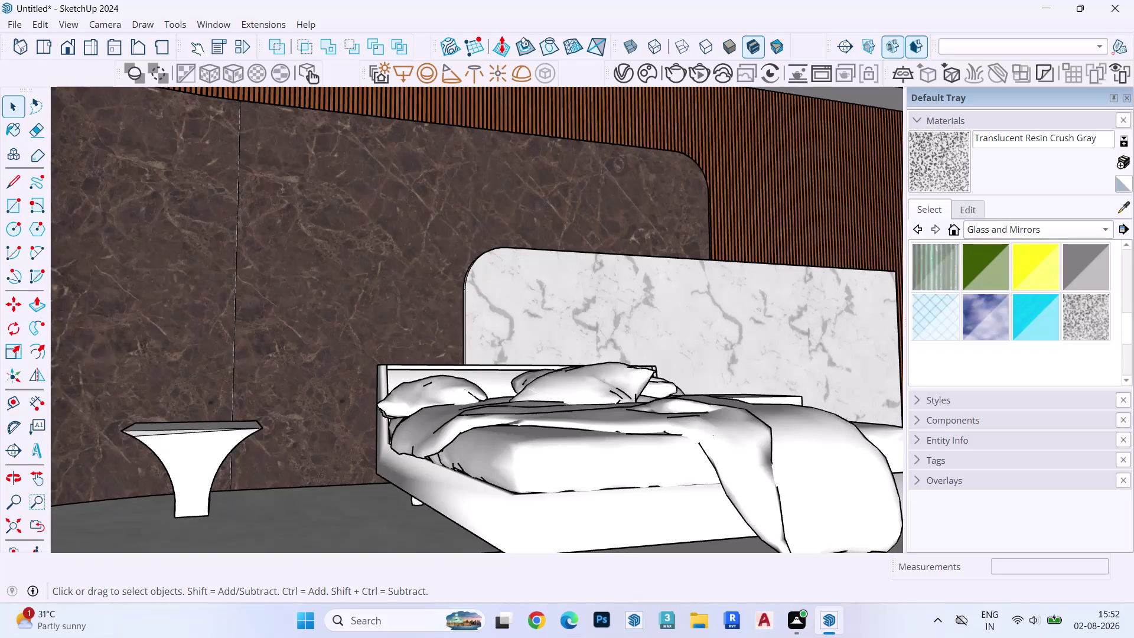
Delete the nightstand to the left of the bed.
scroll(down, 3)
middle_drag(454, 266, 305, 287)
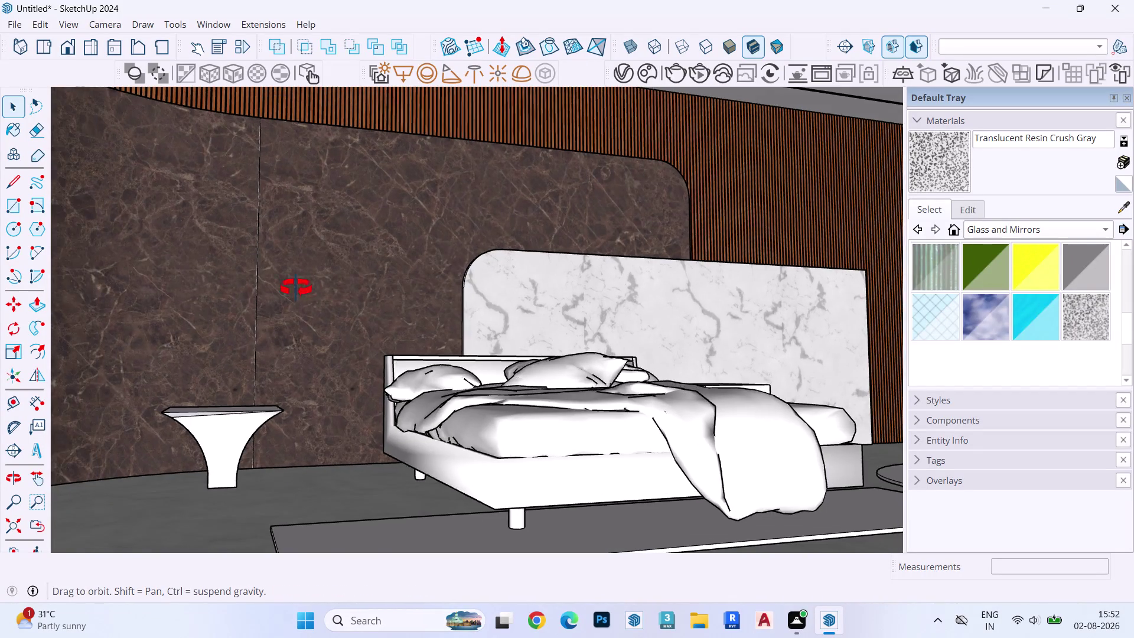
middle_drag(305, 287, 271, 285)
scroll(down, 3)
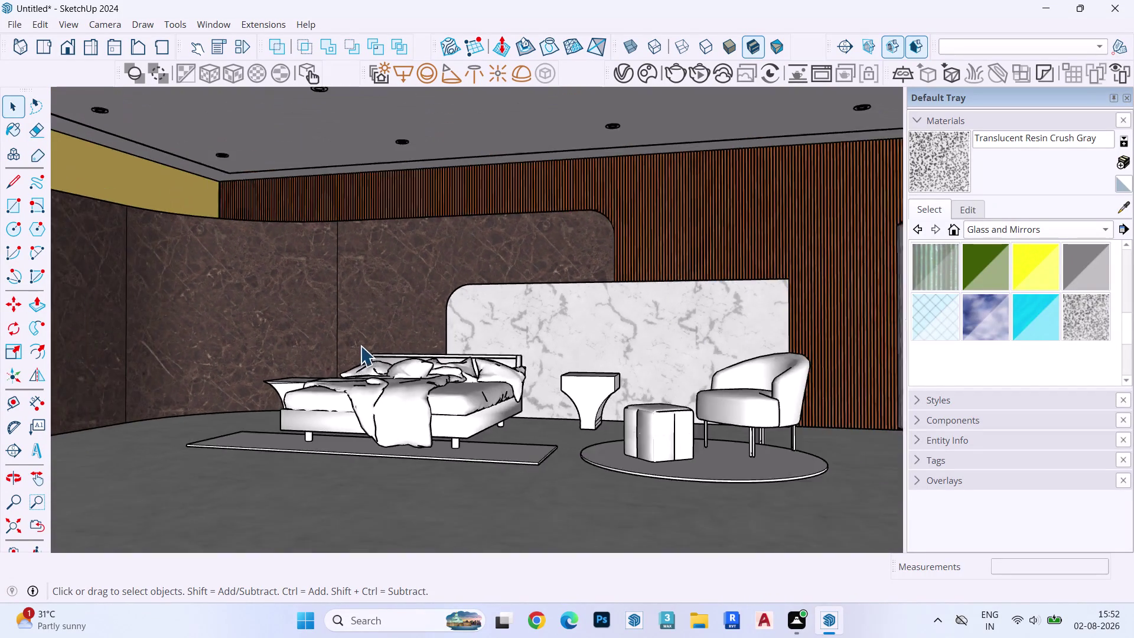
scroll(down, 3)
middle_drag(393, 343, 486, 319)
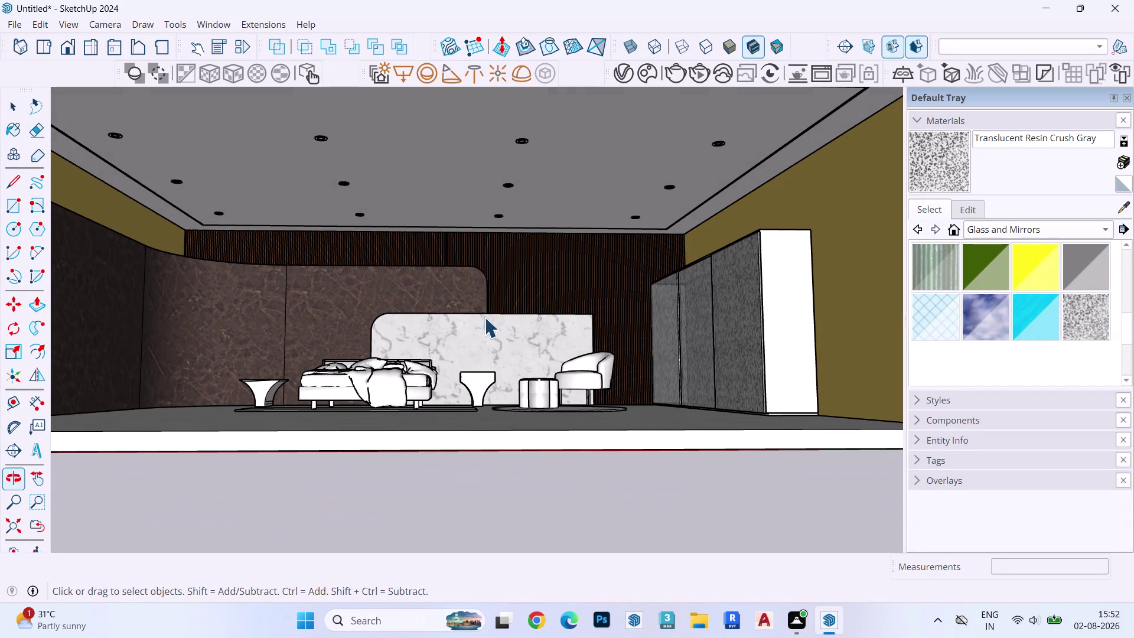
scroll(up, 3)
scroll(down, 3)
scroll(down, 3)
middle_drag(475, 272, 475, 318)
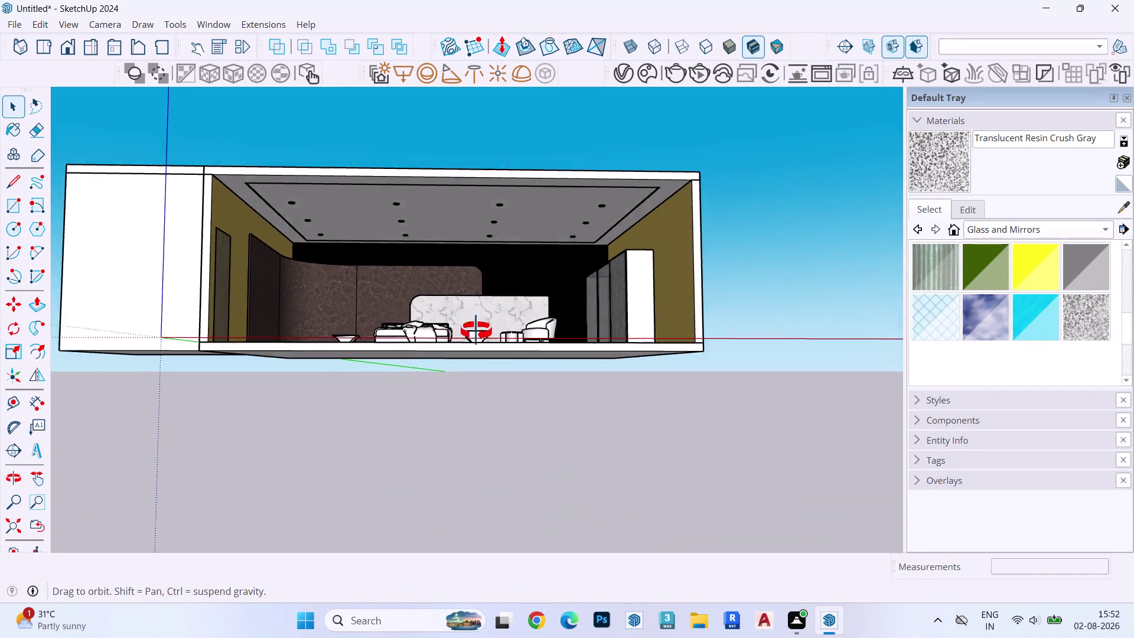
middle_drag(476, 318, 476, 348)
scroll(down, 3)
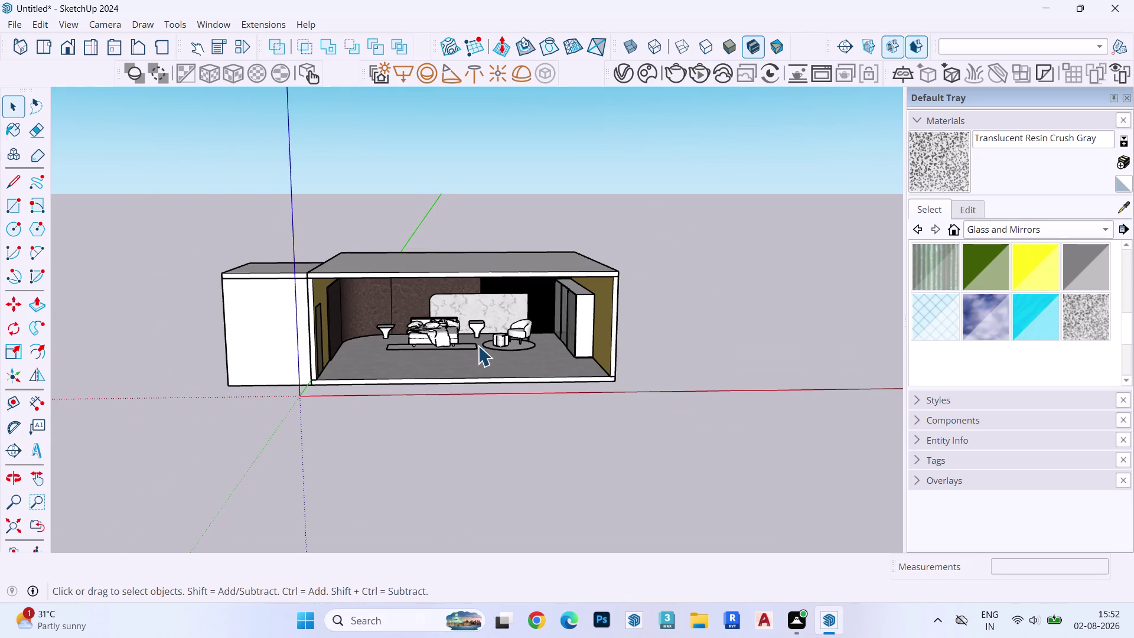
scroll(up, 3)
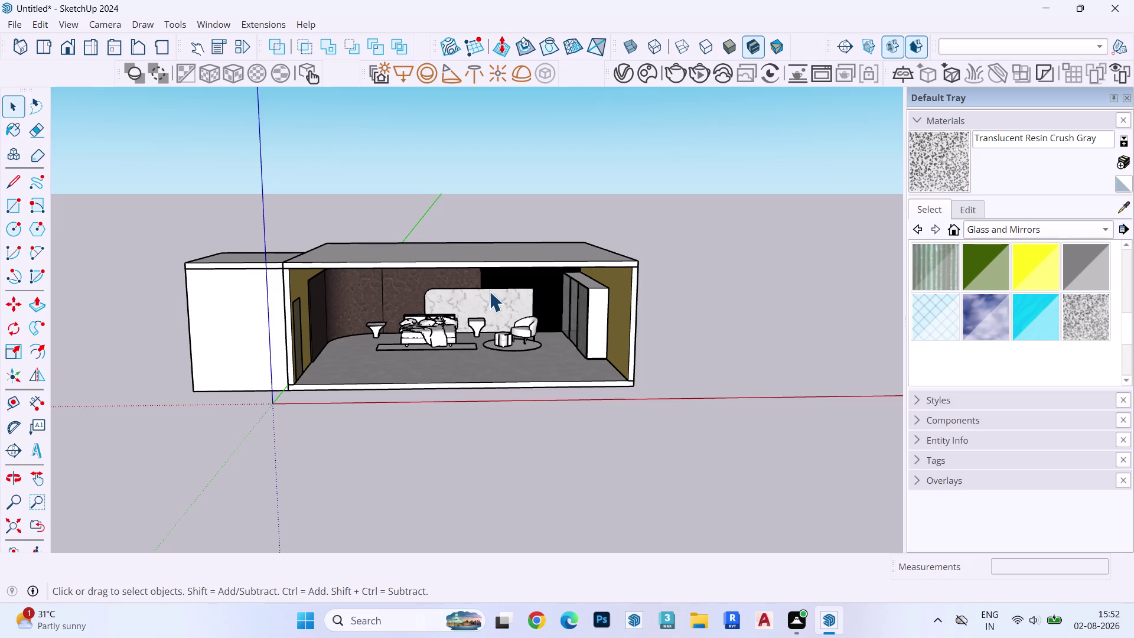
middle_drag(450, 306, 449, 296)
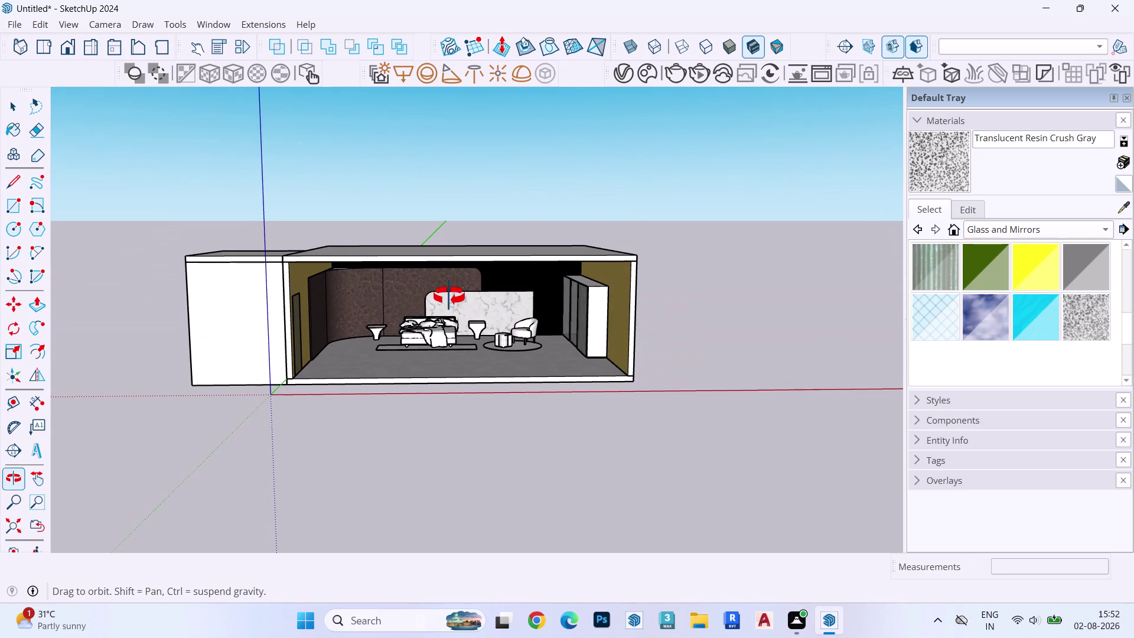
middle_drag(448, 296, 434, 252)
scroll(up, 3)
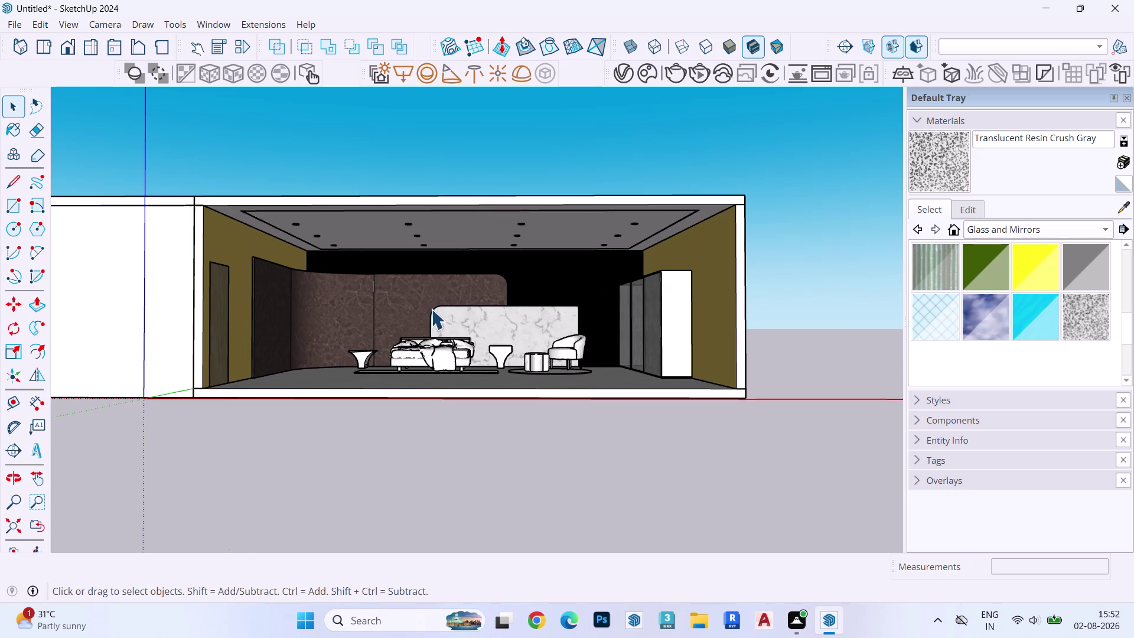
scroll(up, 3)
middle_drag(345, 321, 156, 343)
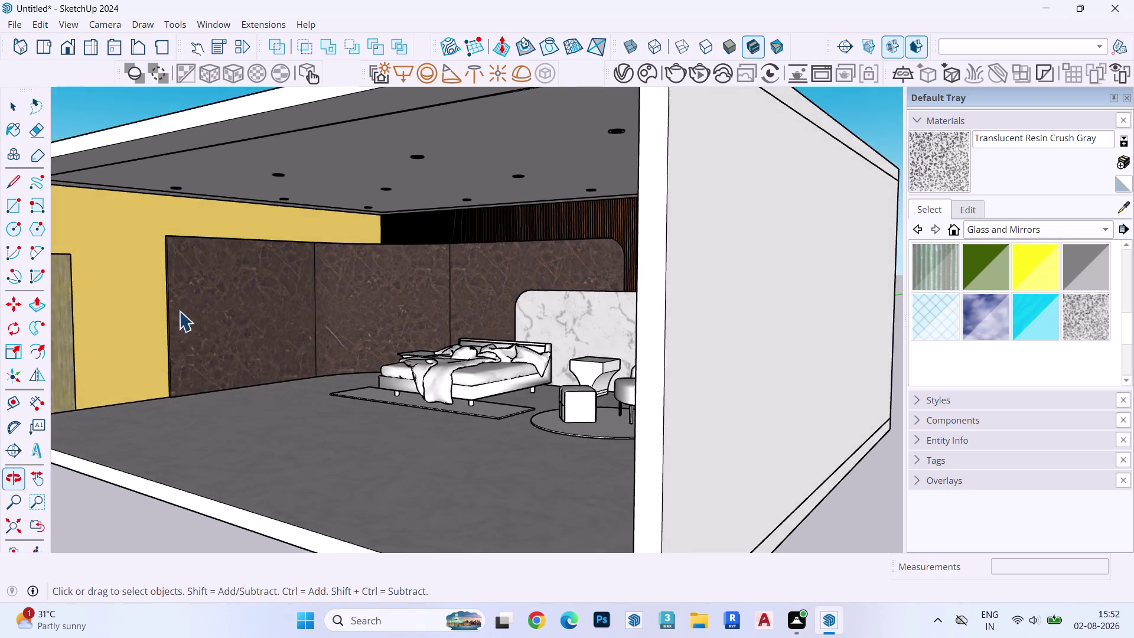
scroll(up, 3)
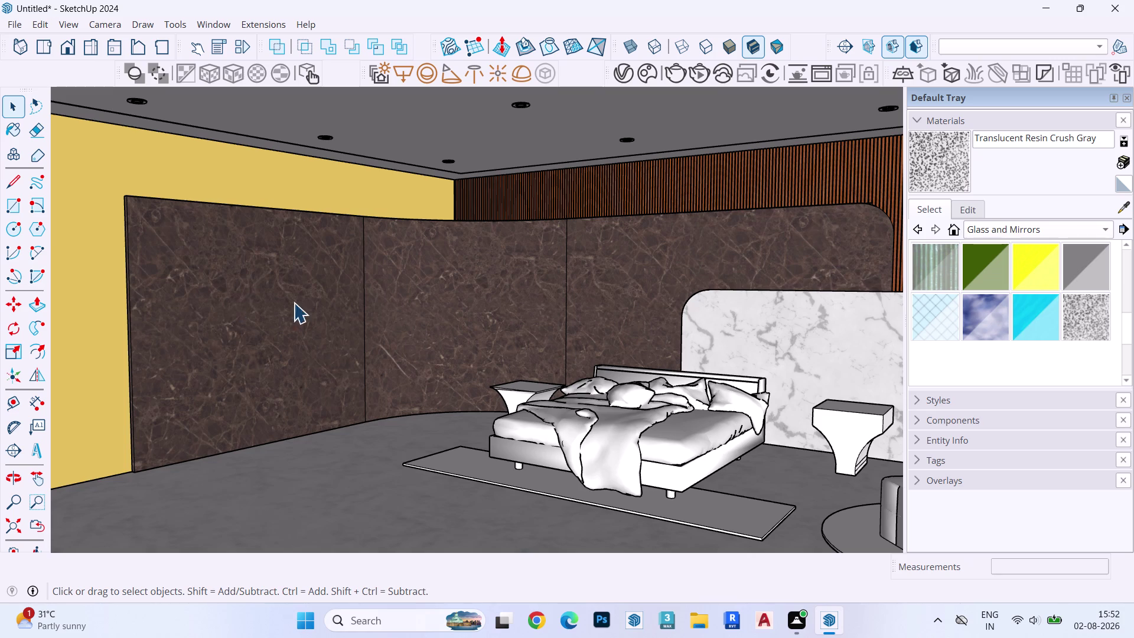
middle_drag(434, 379, 437, 380)
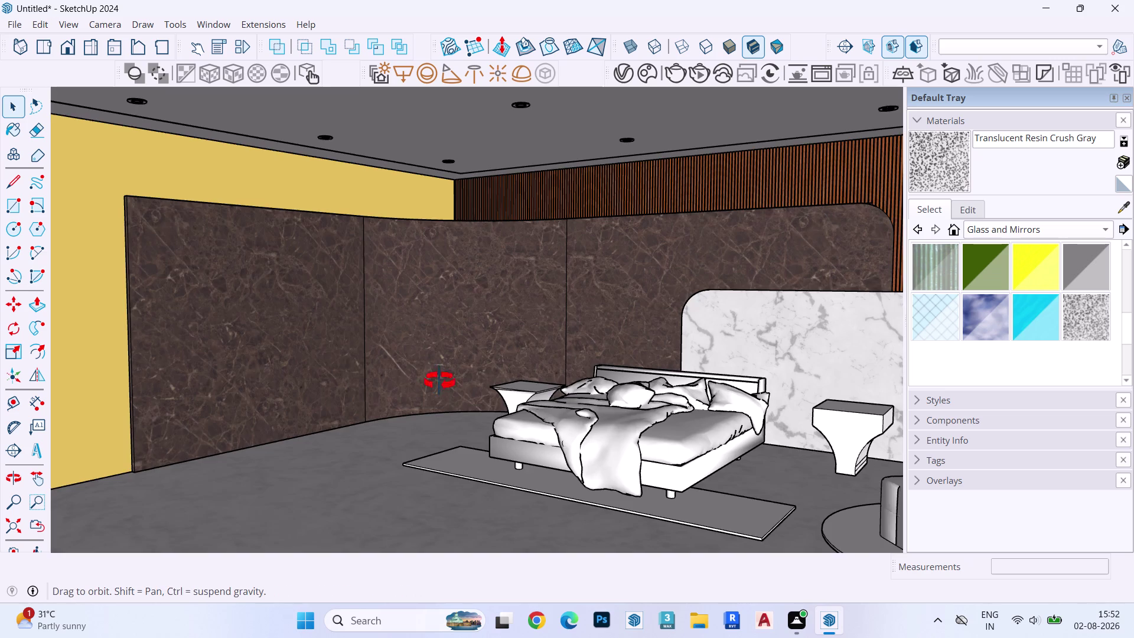
middle_drag(437, 380, 597, 378)
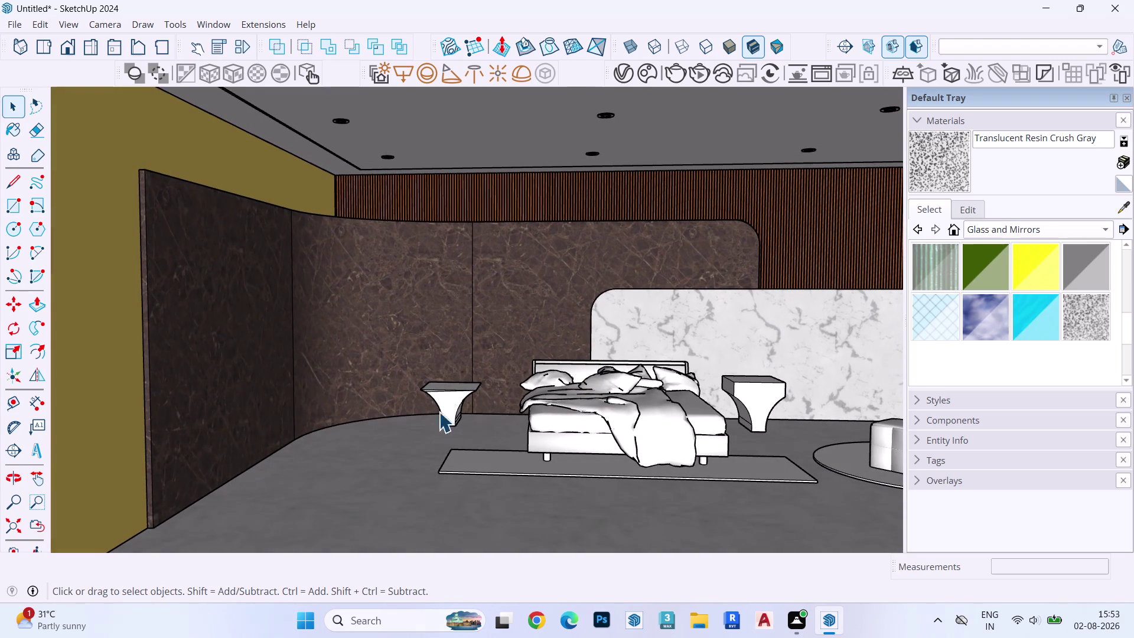
click(455, 405)
key(Delete)
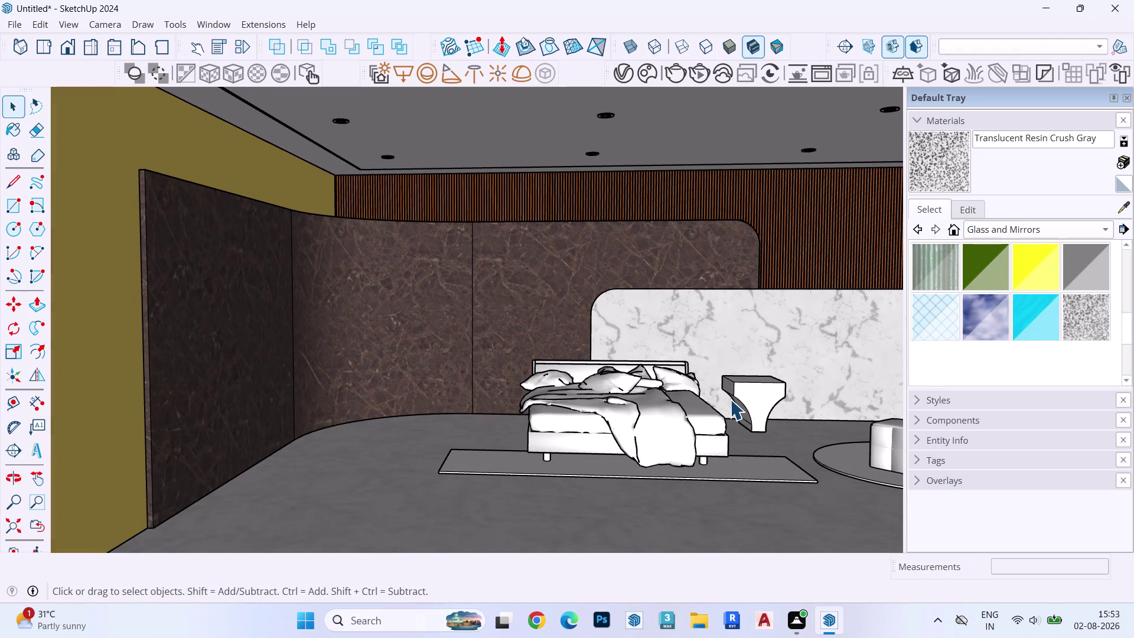
Delete the right nightstand and check the now-empty floor beside the bed.
click(759, 407)
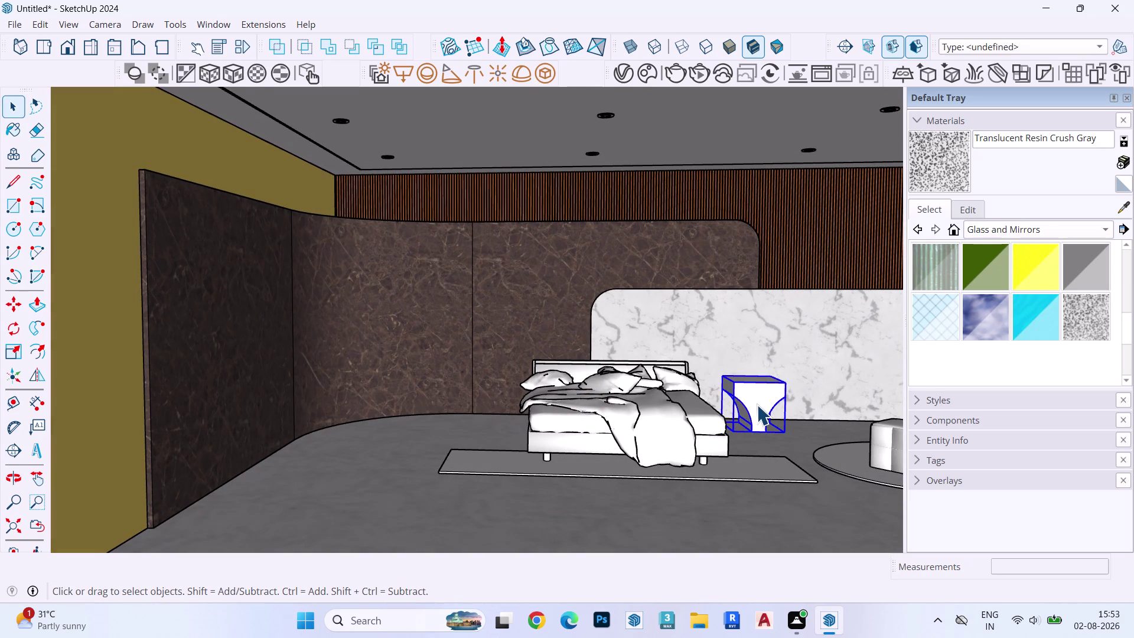
key(Delete)
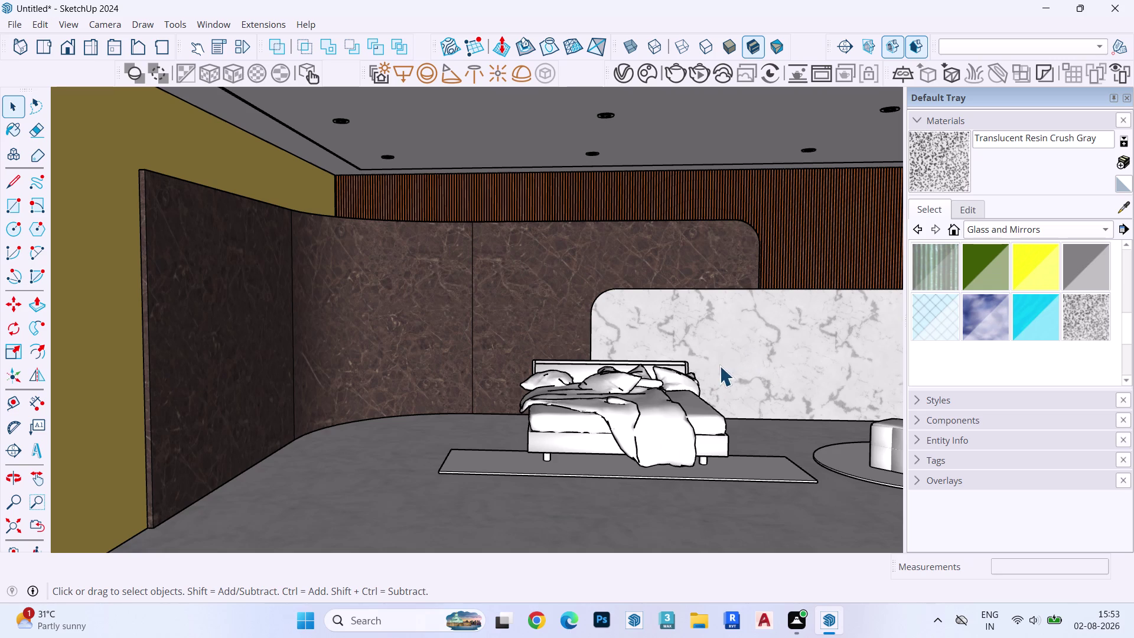
scroll(down, 3)
middle_drag(583, 368, 600, 410)
scroll(down, 3)
scroll(up, 3)
scroll(down, 3)
scroll(up, 3)
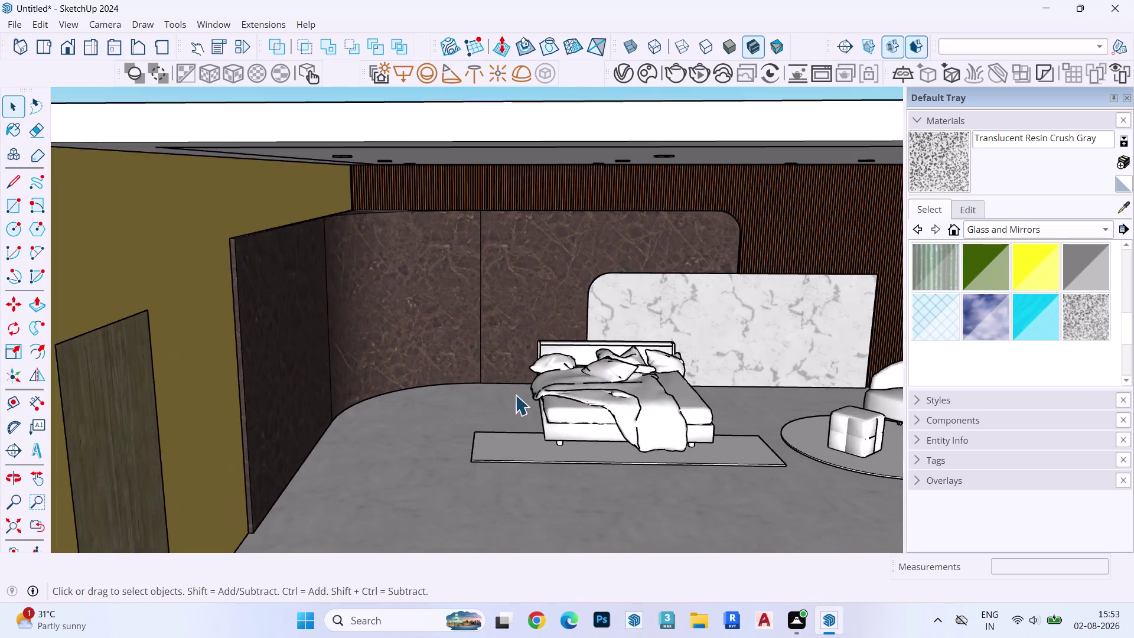
scroll(up, 3)
Draw a circle on the floor left of the bed and make it a group.
key(c)
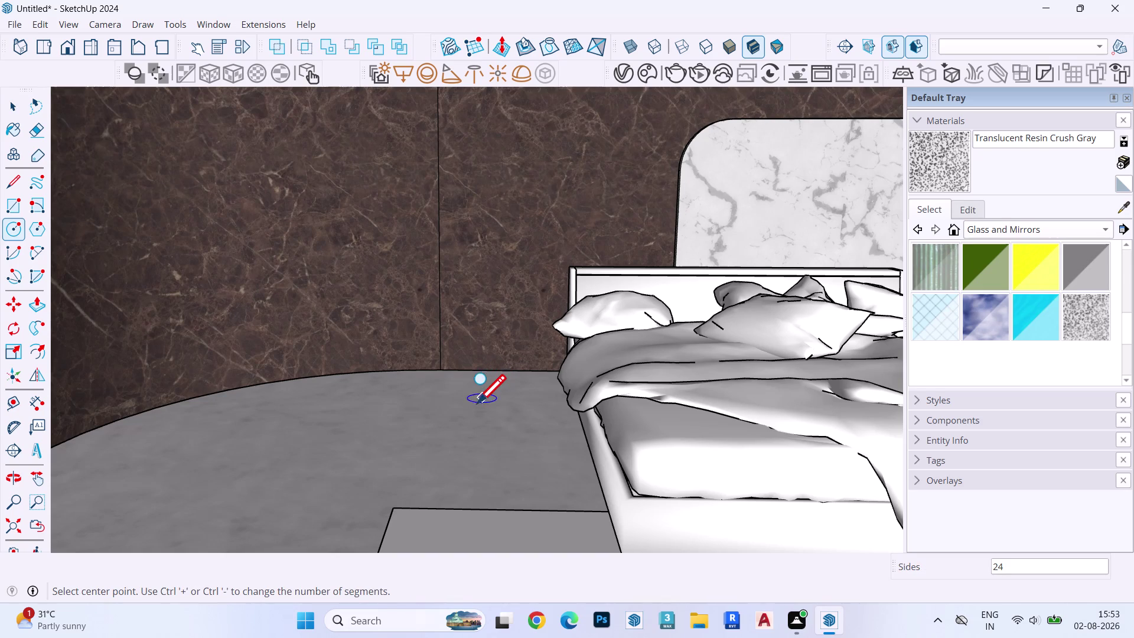
click(471, 402)
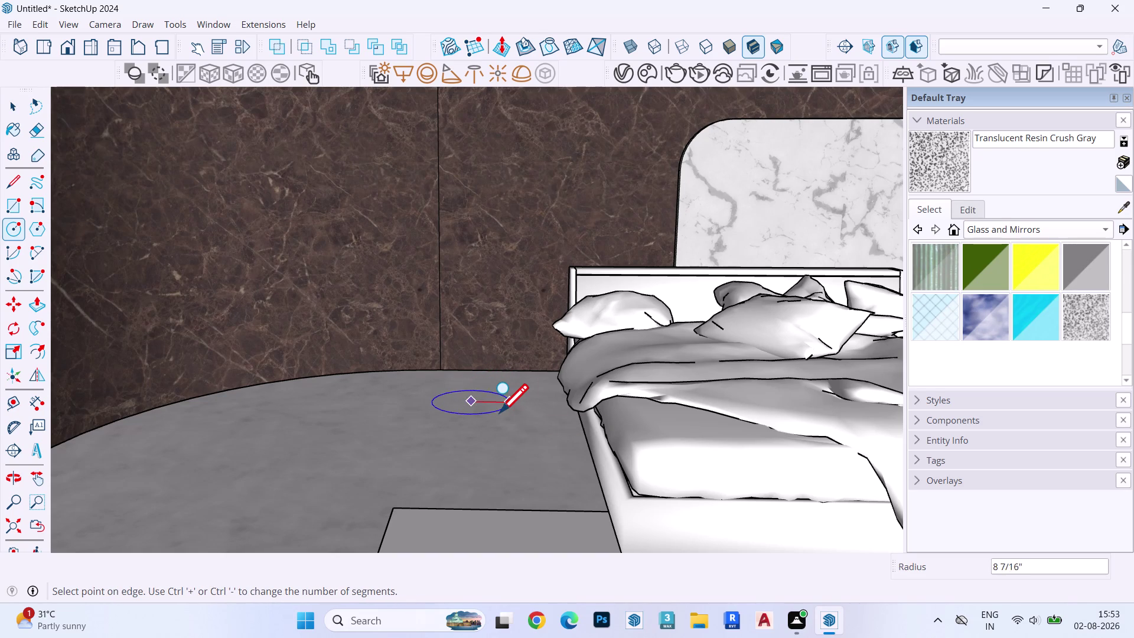
click(499, 410)
key(space)
double_click(462, 400)
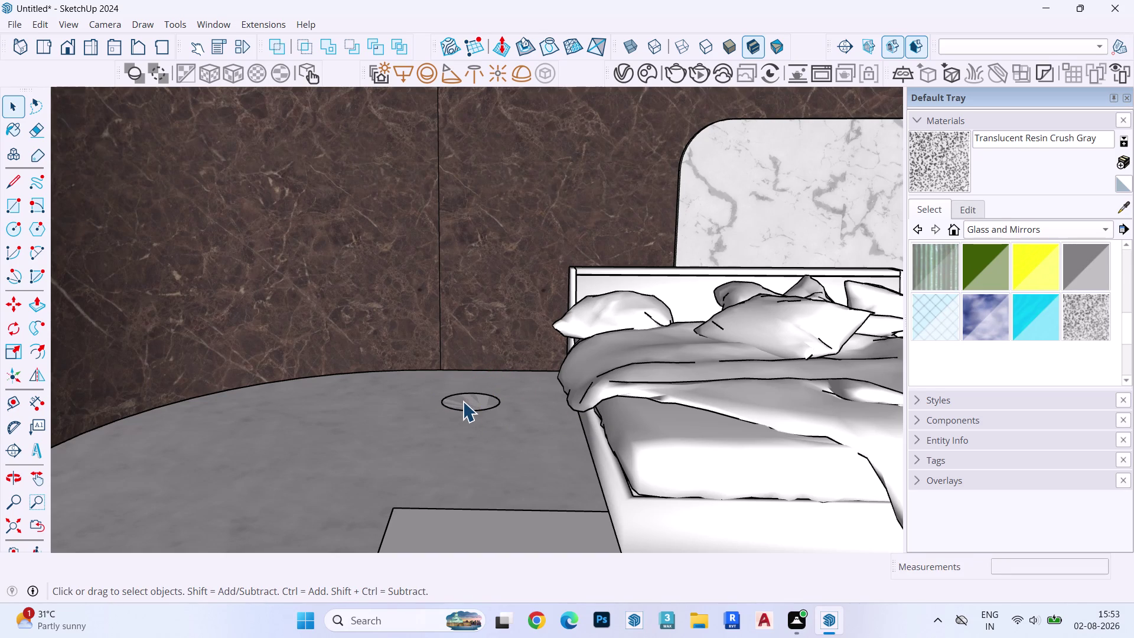
key(n)
double_click(462, 402)
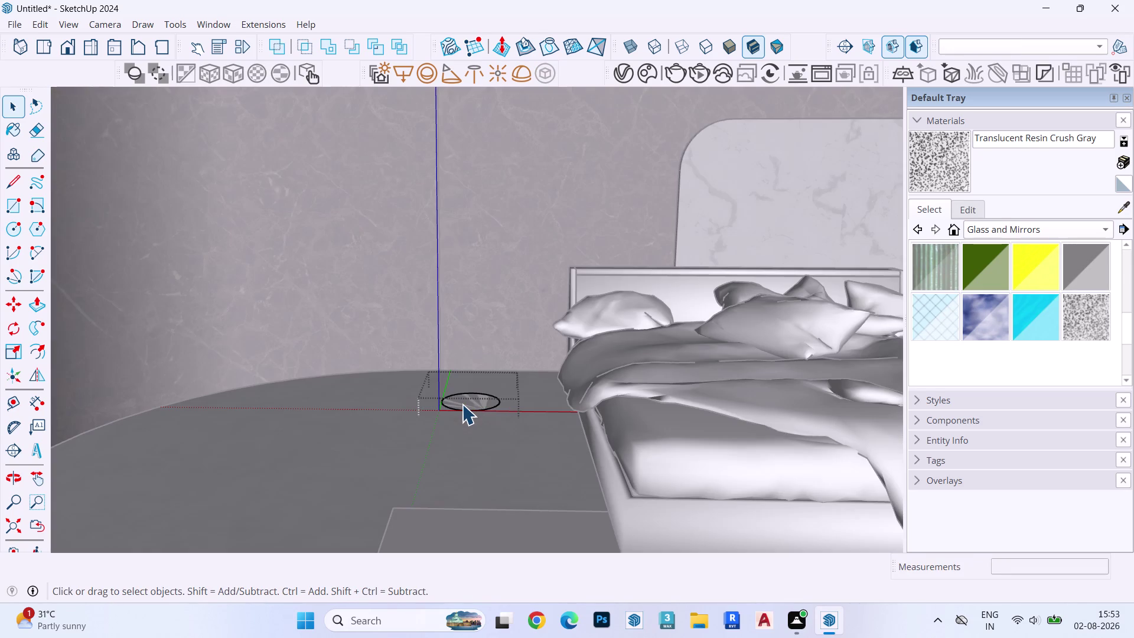
Push/Pull the circle into a thin base disc.
key(p)
click(462, 404)
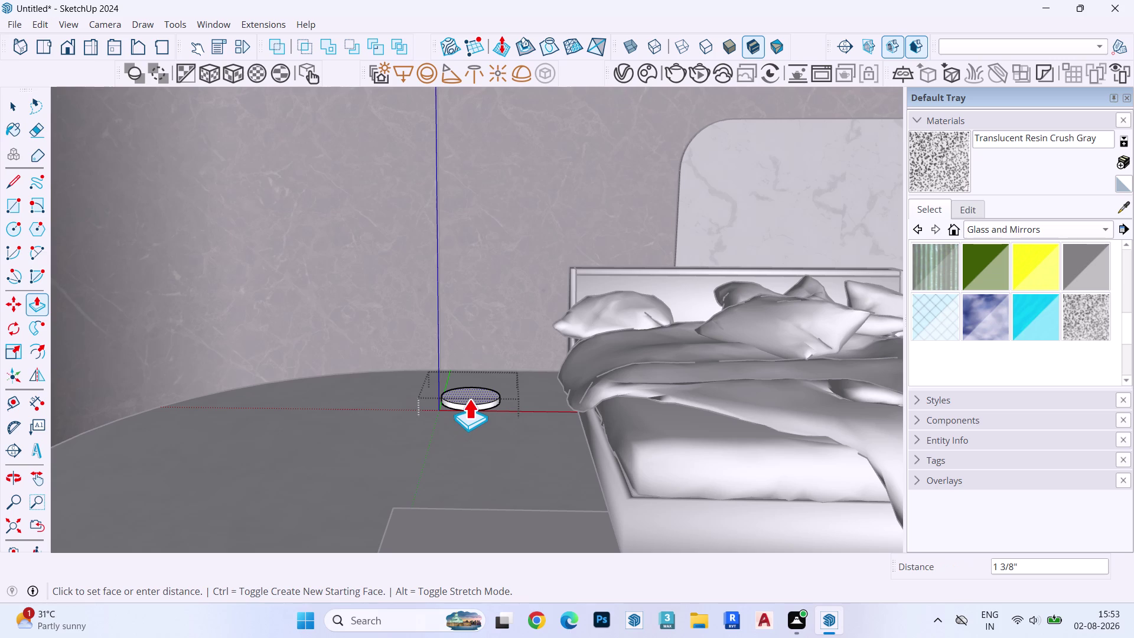
click(469, 400)
scroll(up, 3)
key(space)
double_click(469, 401)
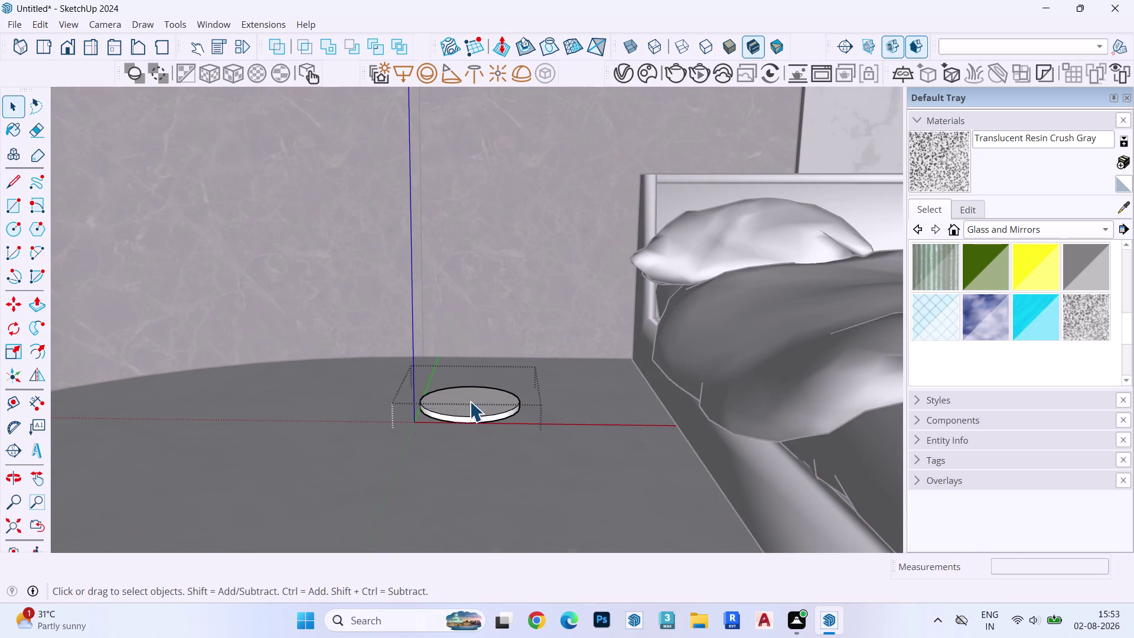
key(f)
Offset a small inner circle on the disc's top face.
key(space)
text(o)
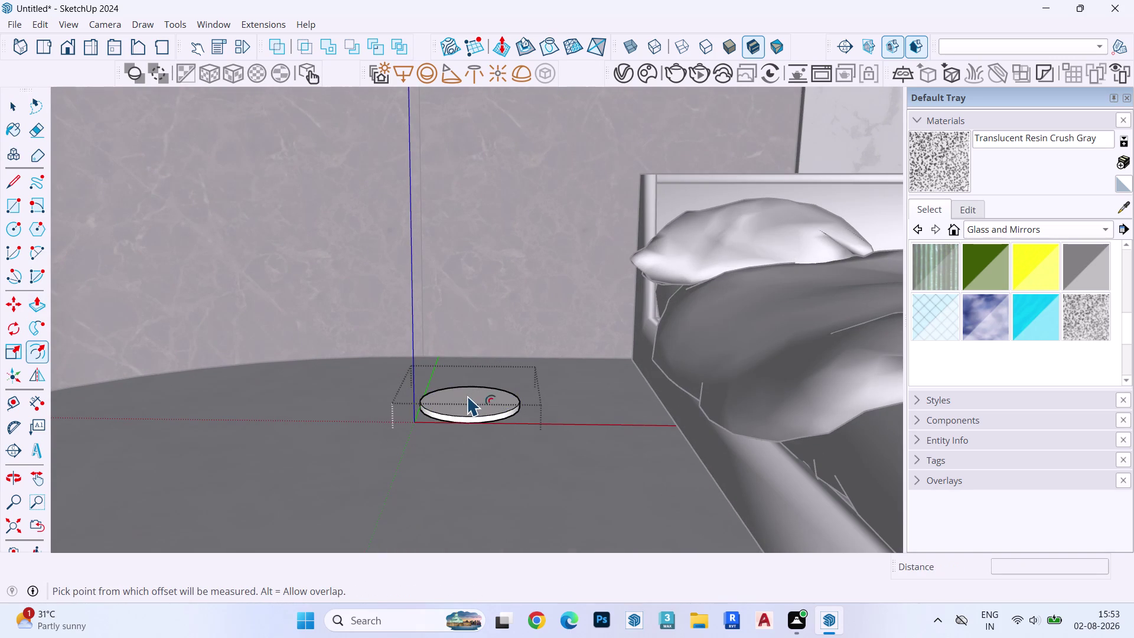
click(475, 396)
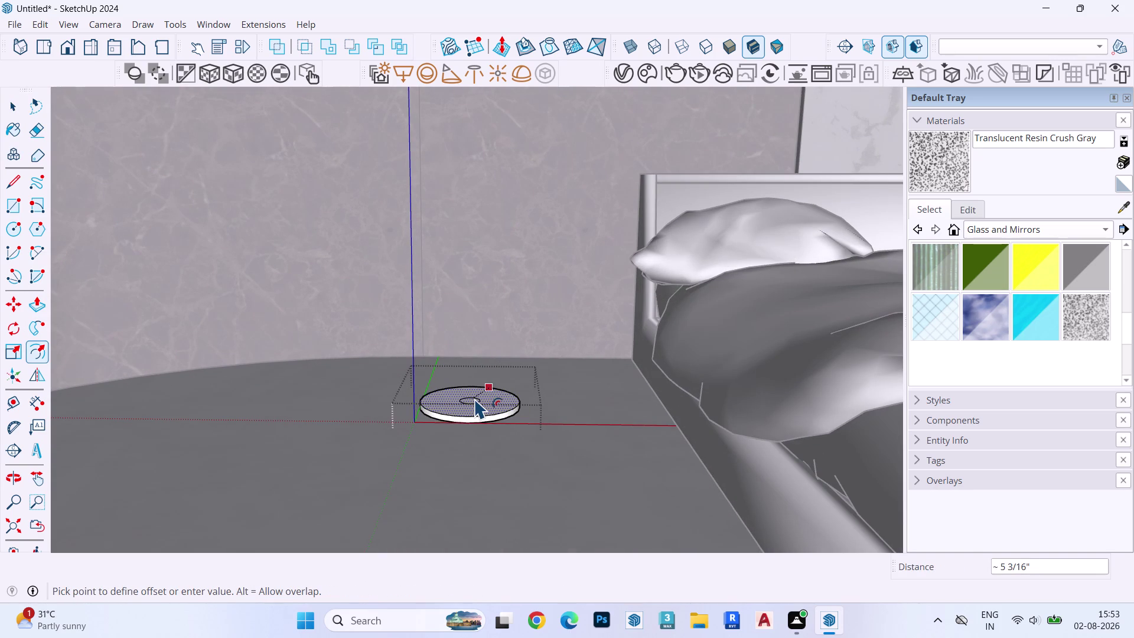
click(475, 398)
key(space)
Raise the inner circle into a tall slender column.
key(p)
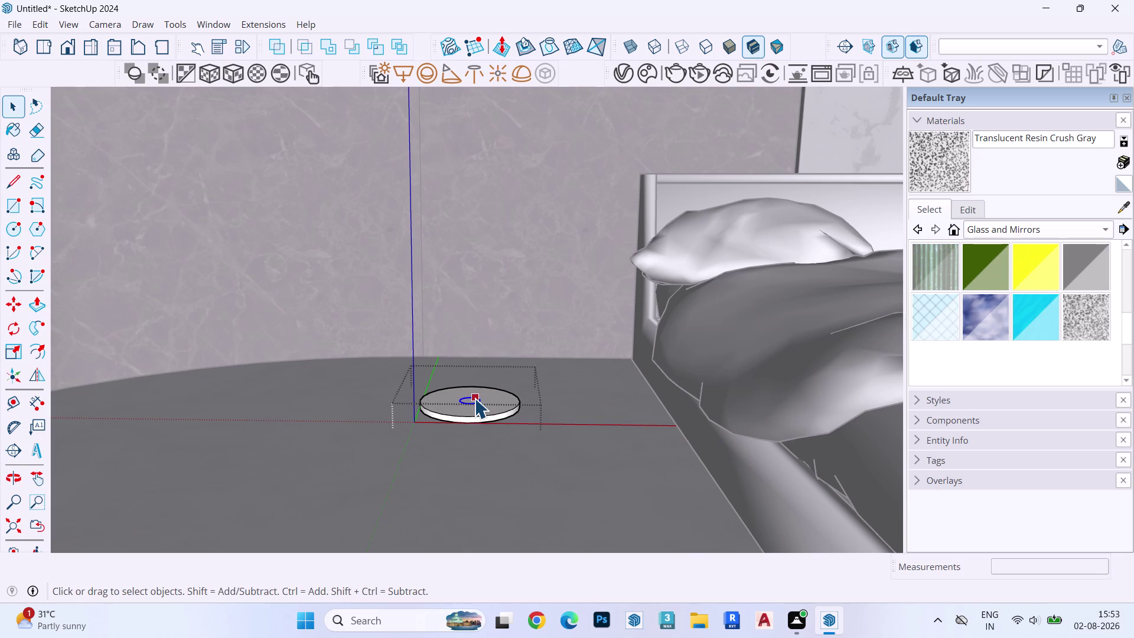
click(475, 398)
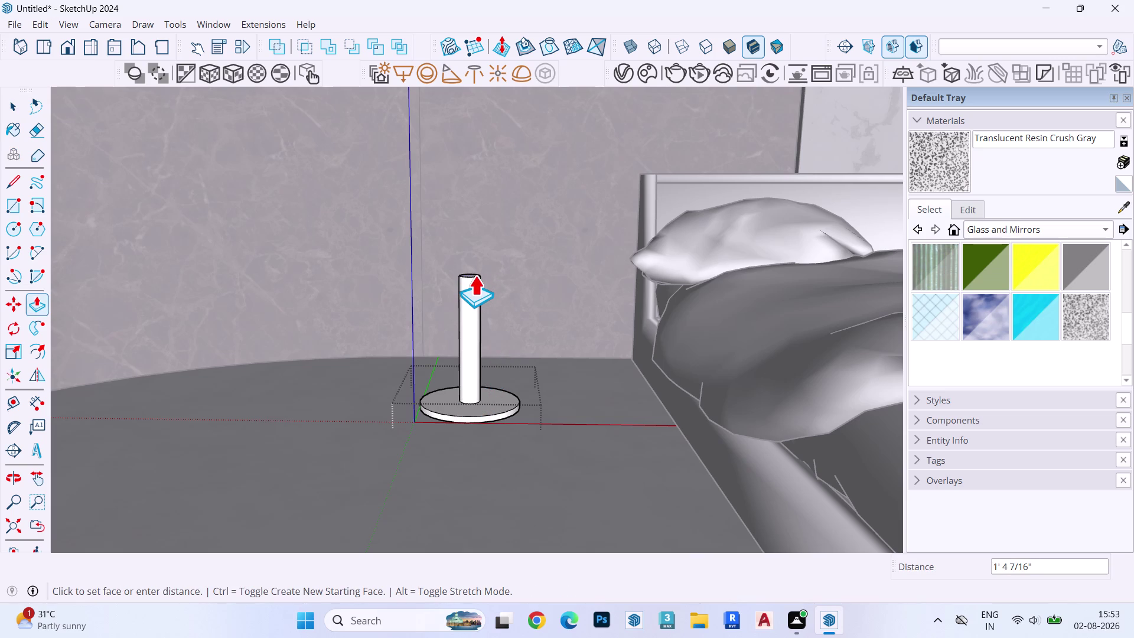
click(474, 275)
key(space)
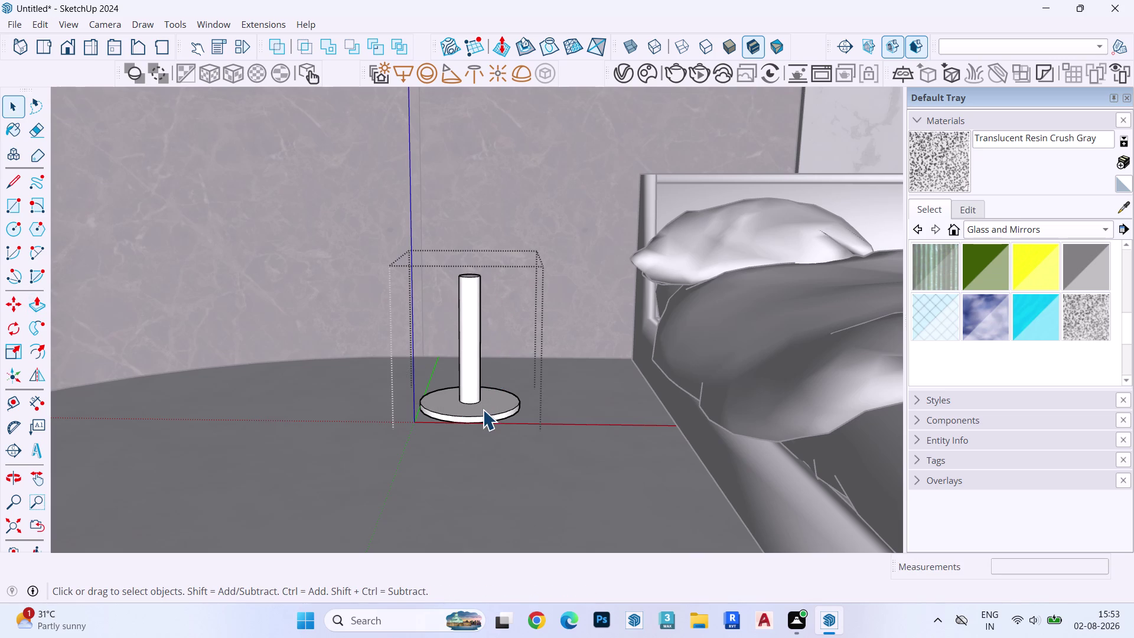
Select the round base disc of the stand.
click(483, 410)
triple_click(483, 411)
drag(322, 384, 559, 484)
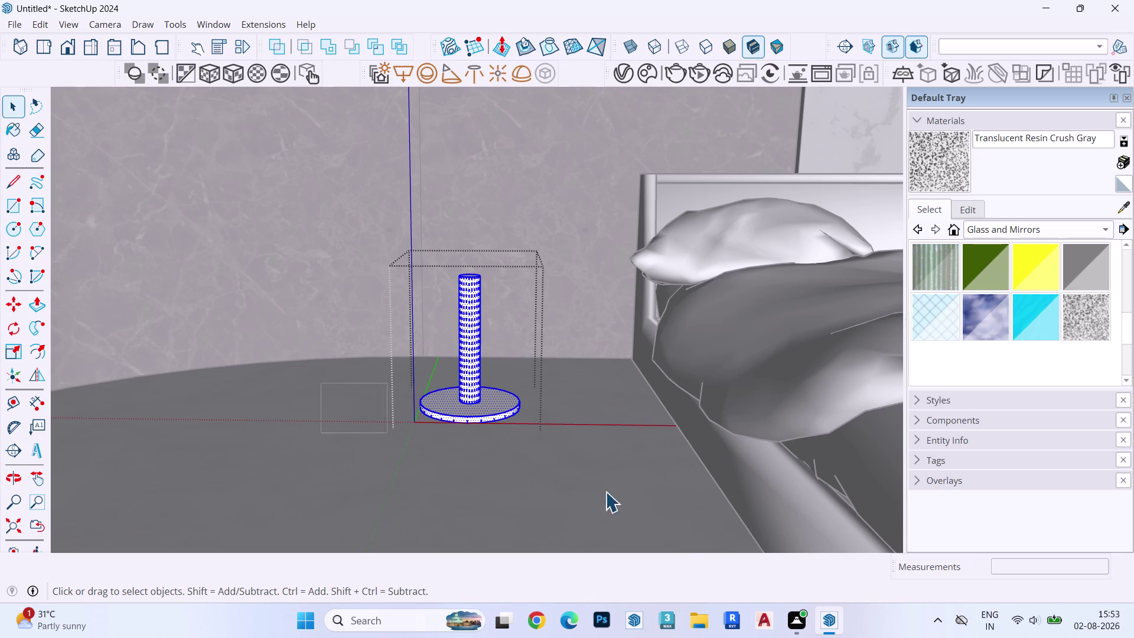
drag(560, 484, 654, 490)
Copy the base disc straight up along the blue axis onto the top of the pole.
key(m)
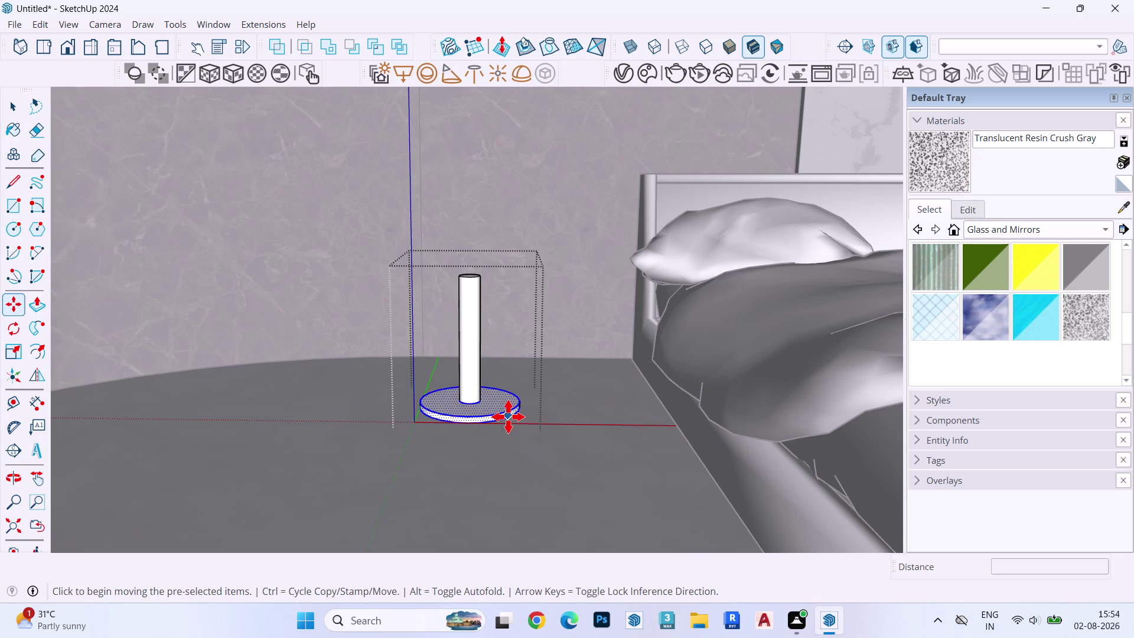
key(n)
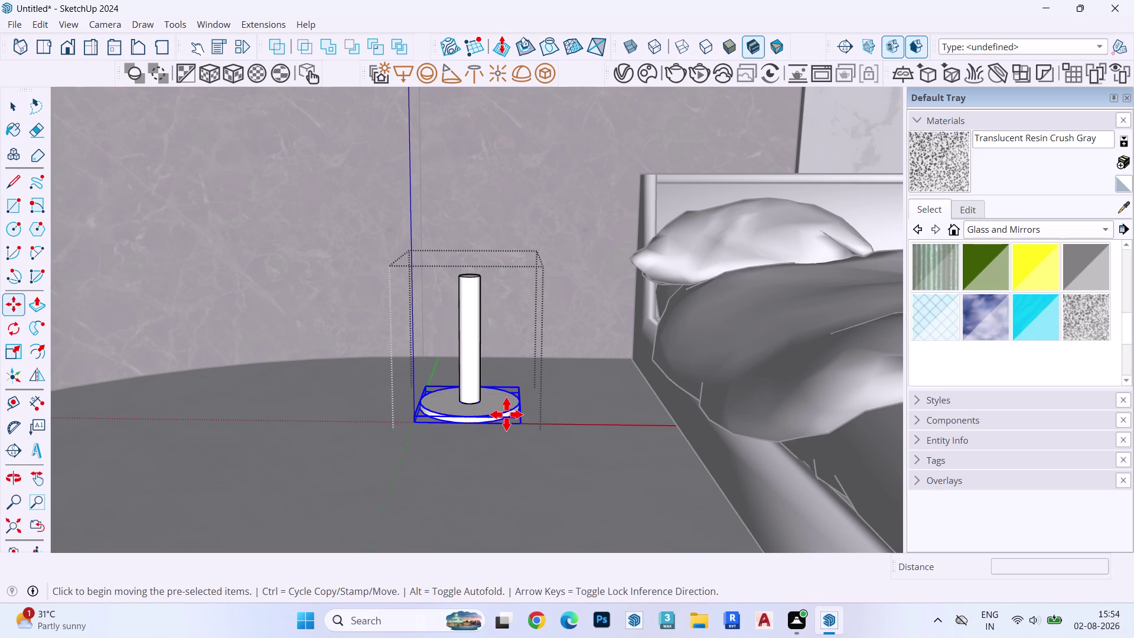
click(506, 414)
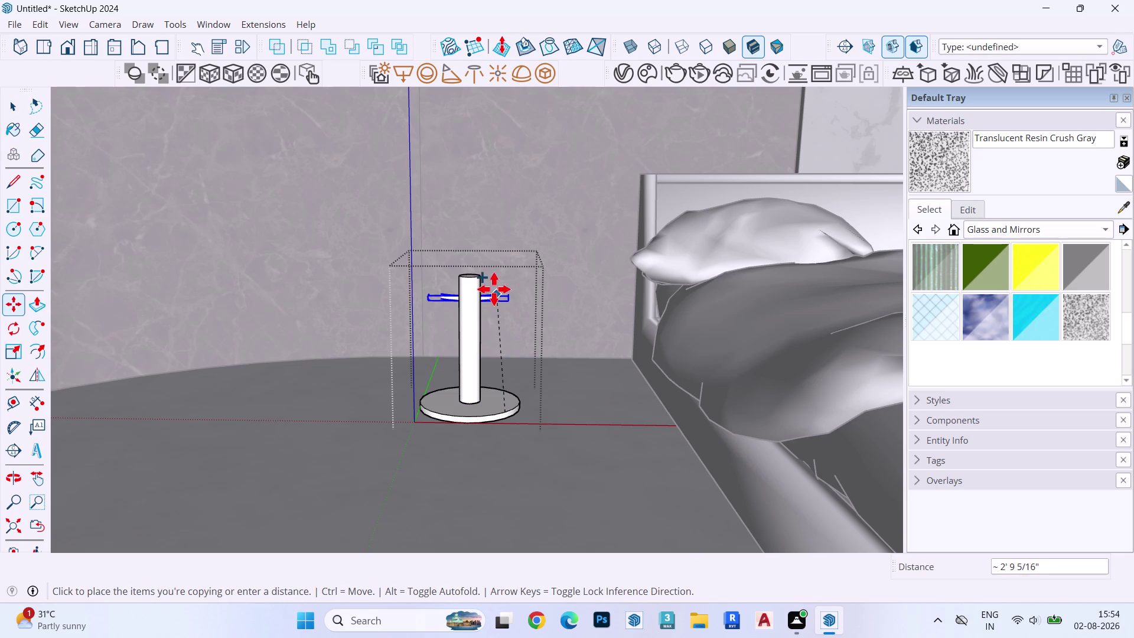
key(Up)
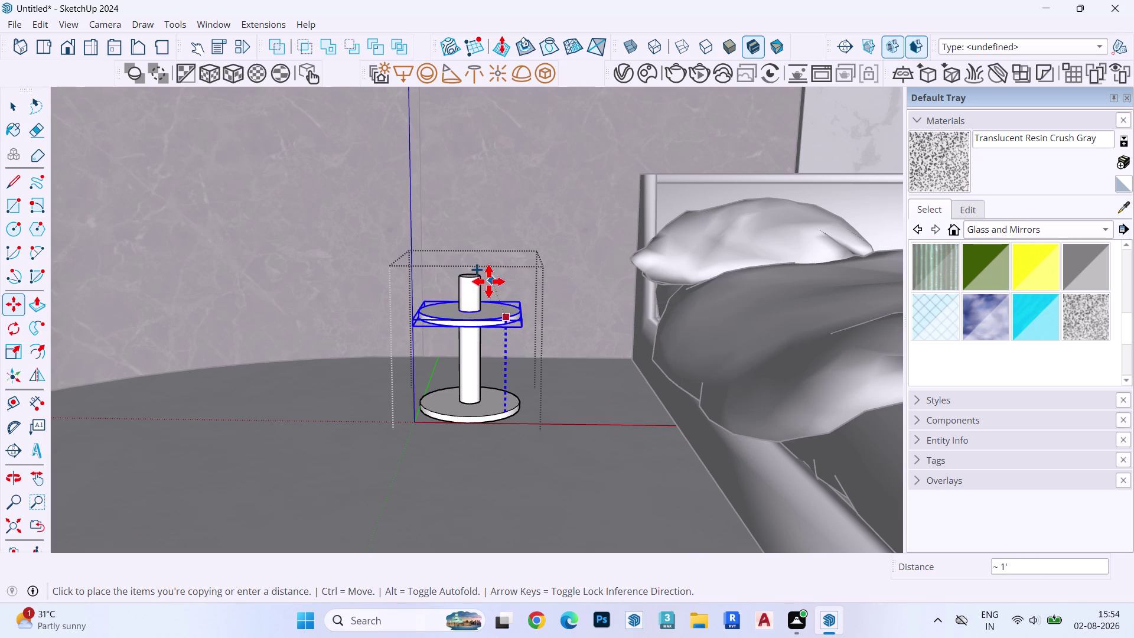
click(478, 281)
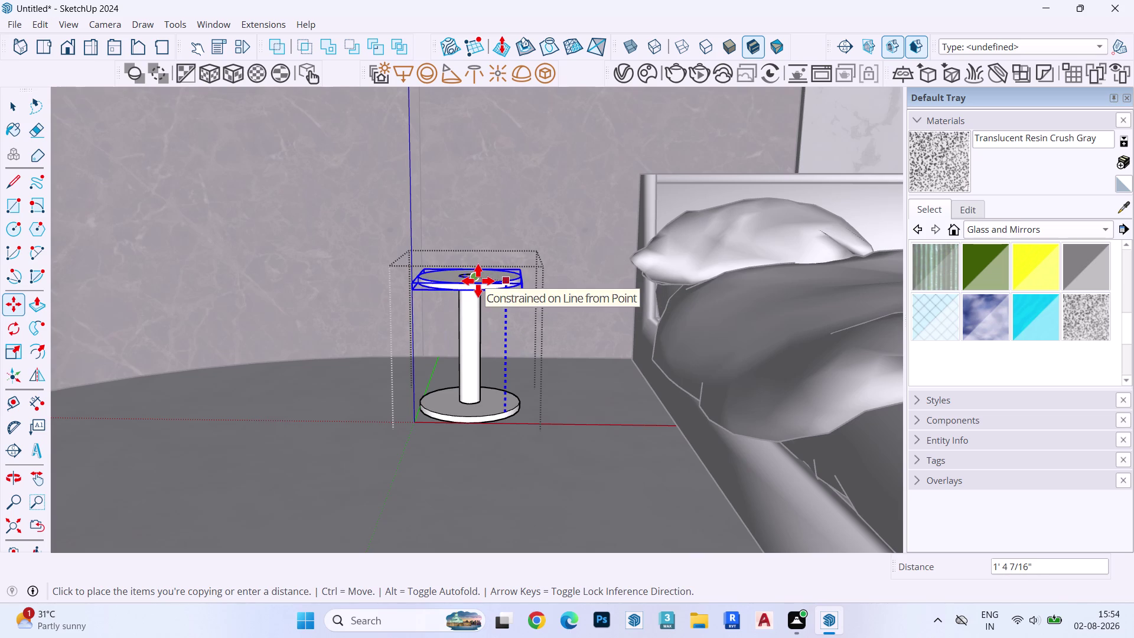
key(space)
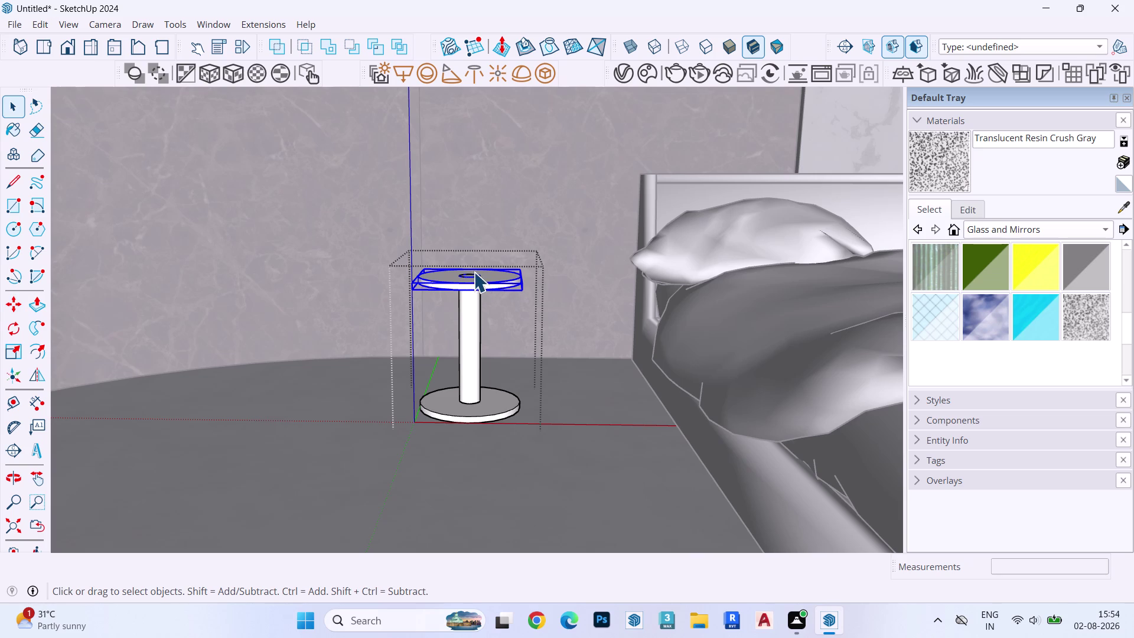
scroll(up, 3)
scroll(up, 3)
middle_drag(491, 285, 481, 418)
triple_click(481, 330)
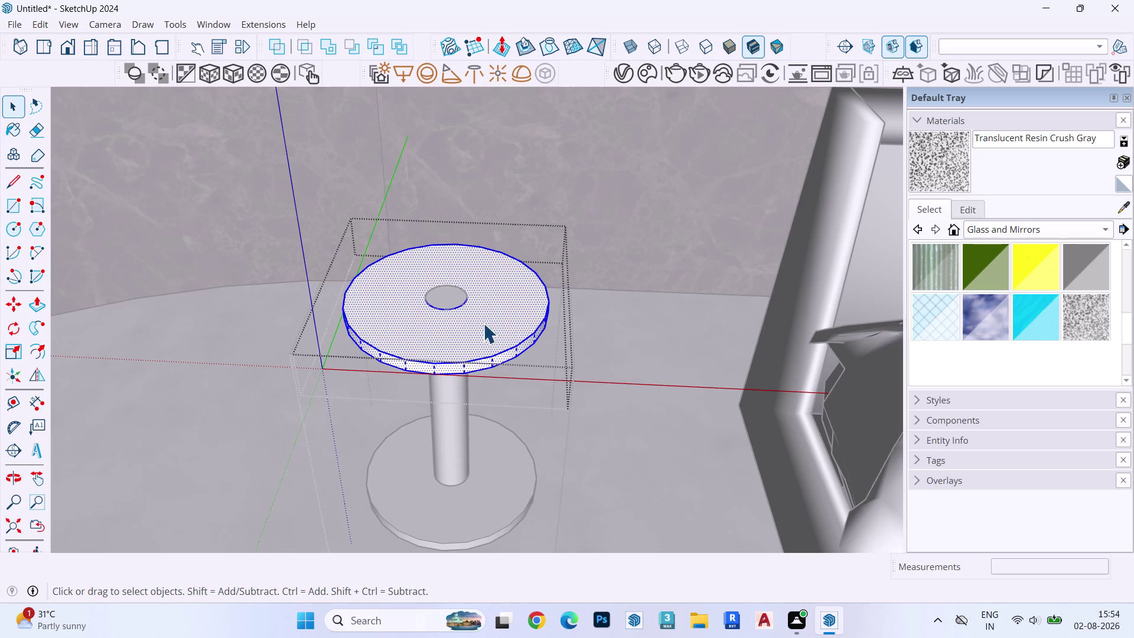
Scale the top disc along blue to make it about four times thicker.
key(s)
middle_drag(473, 369, 479, 195)
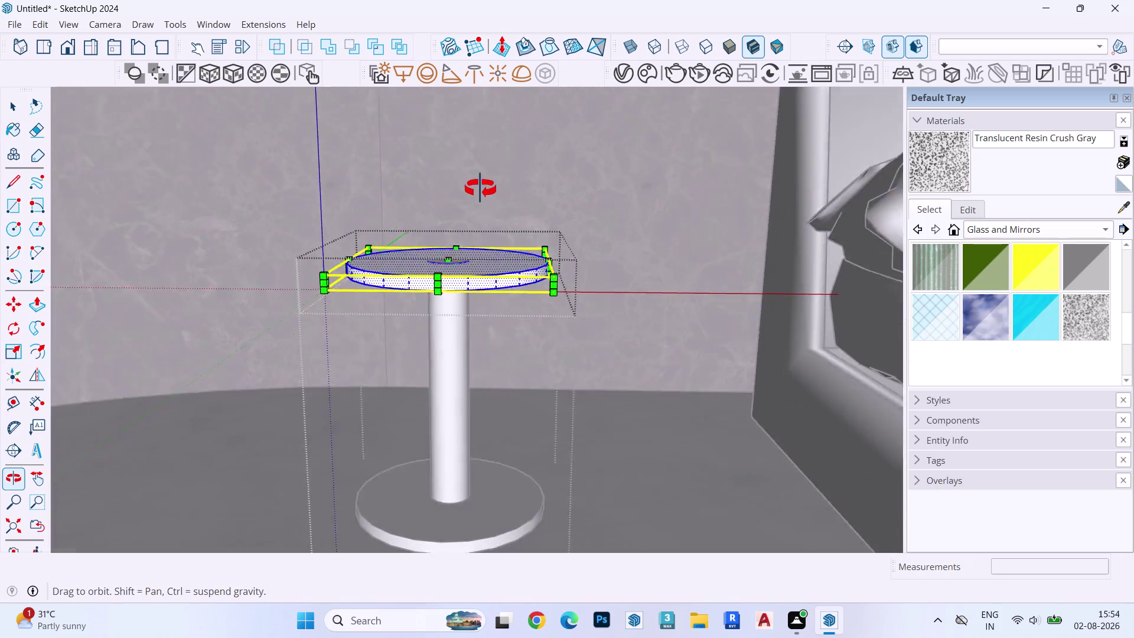
middle_drag(479, 196, 480, 162)
key(k)
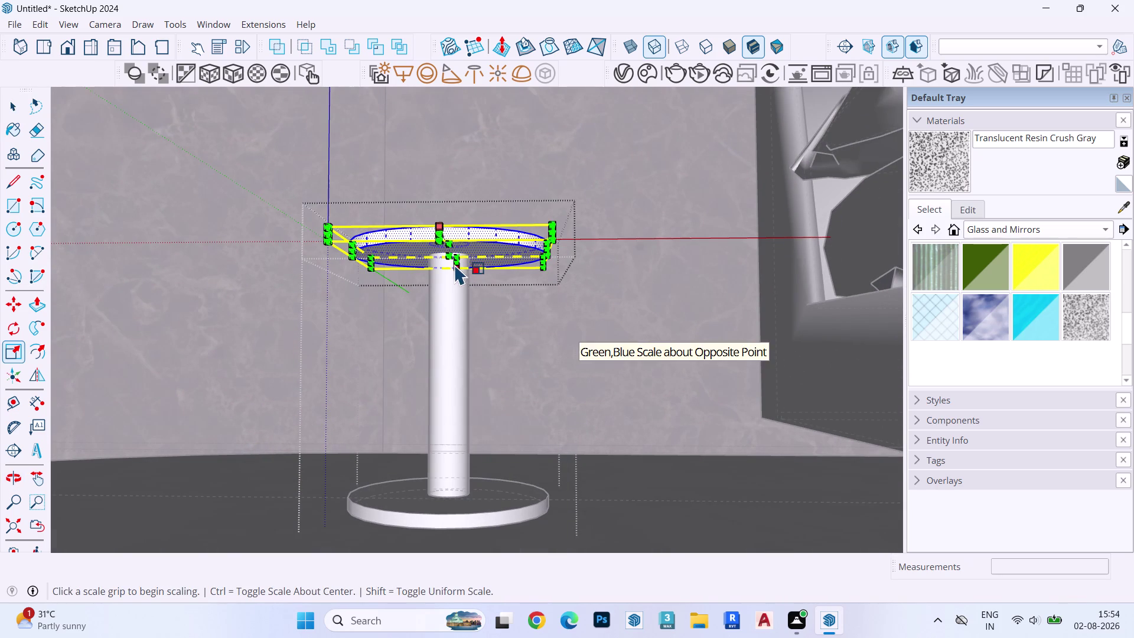
drag(451, 258, 455, 295)
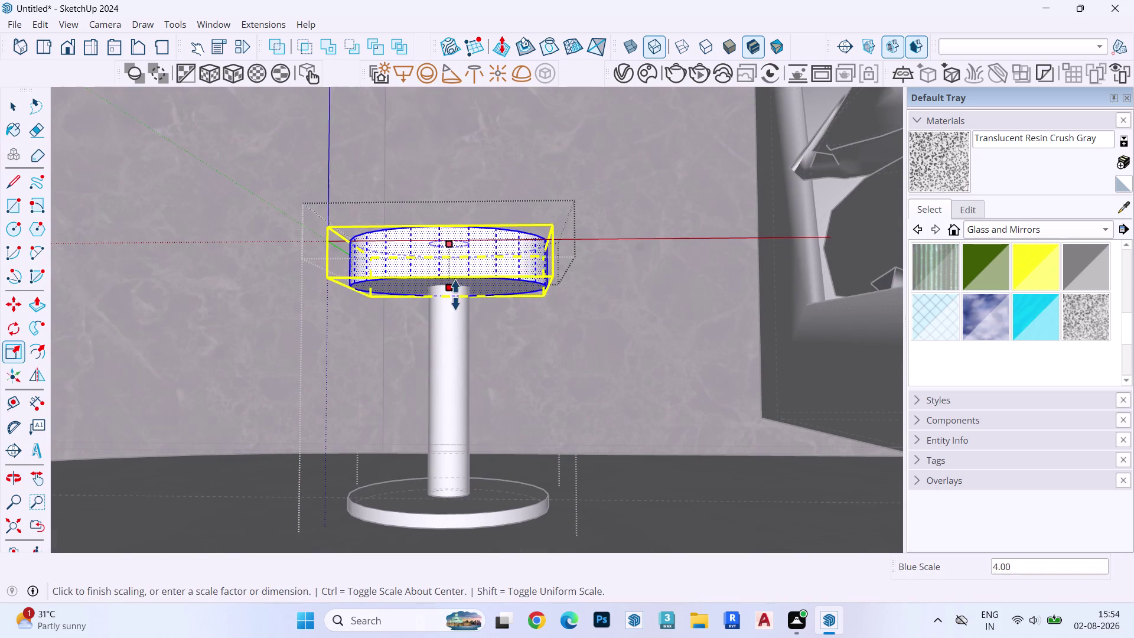
drag(455, 295, 455, 304)
key(space)
key(Escape)
key(grave)
middle_drag(465, 285, 466, 380)
key(Escape)
Reopen the stand group and move the thickened top cylinder slightly lower.
key(k)
scroll(up, 3)
scroll(down, 3)
click(476, 300)
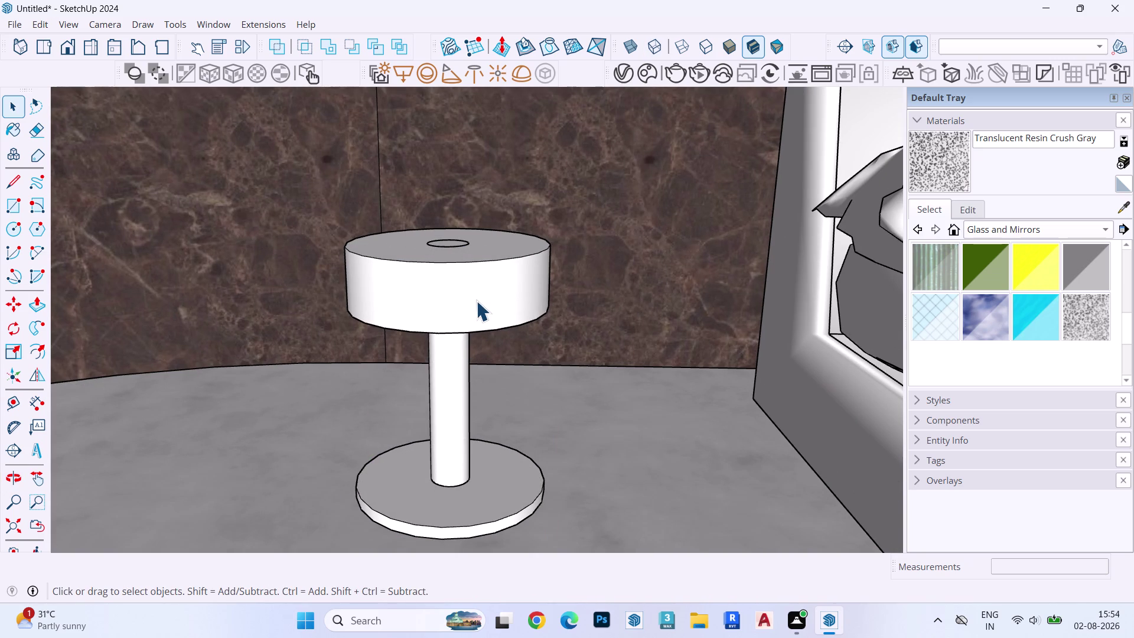
double_click(469, 300)
drag(284, 218, 615, 394)
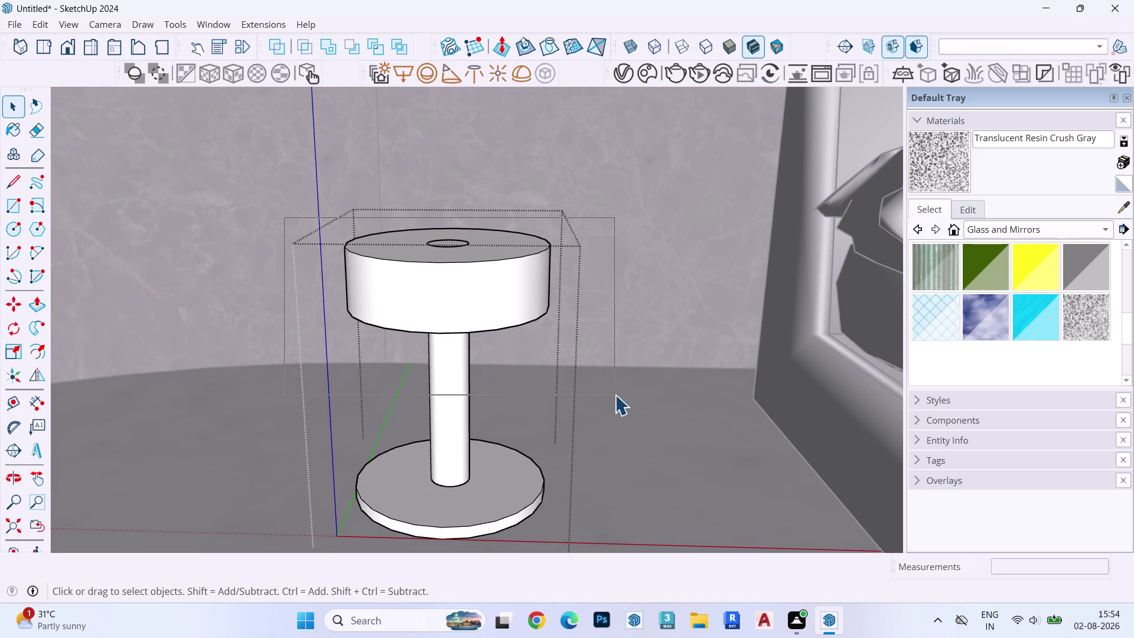
drag(615, 395, 617, 361)
key(m)
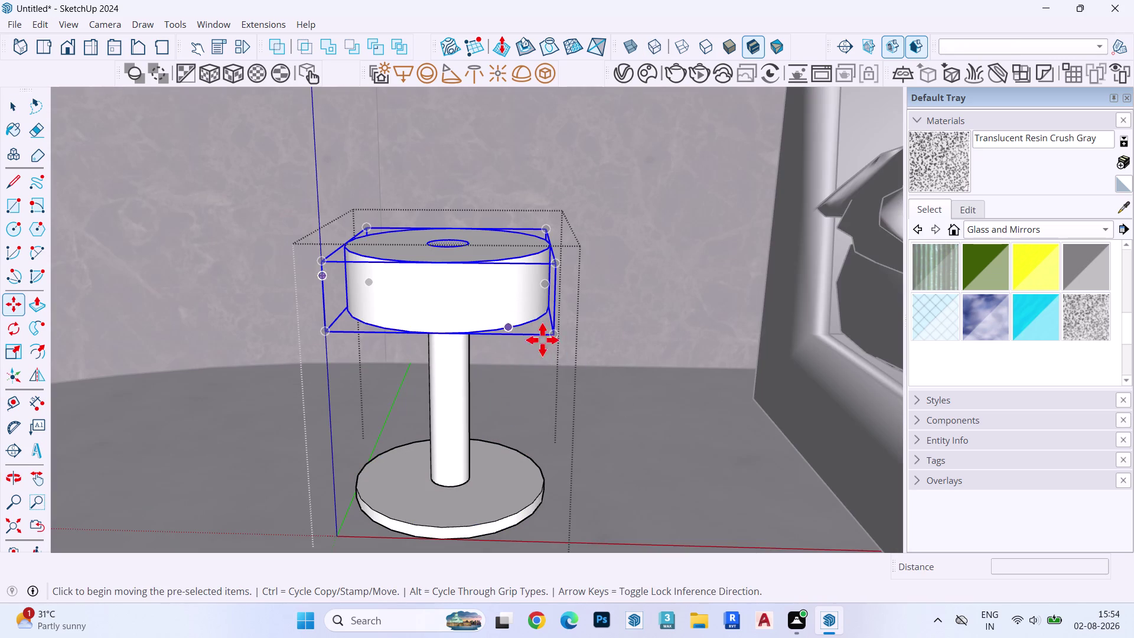
click(558, 336)
key(Up)
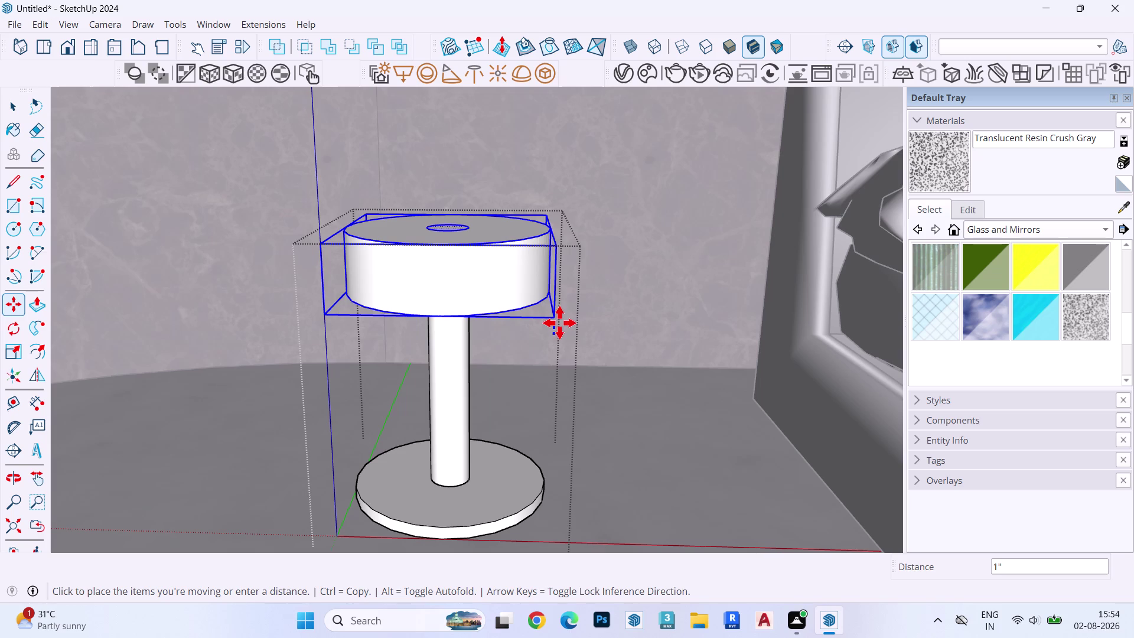
click(559, 323)
key(space)
Delete the small centre circle face on the top, then undo it.
middle_drag(478, 285, 484, 369)
scroll(up, 3)
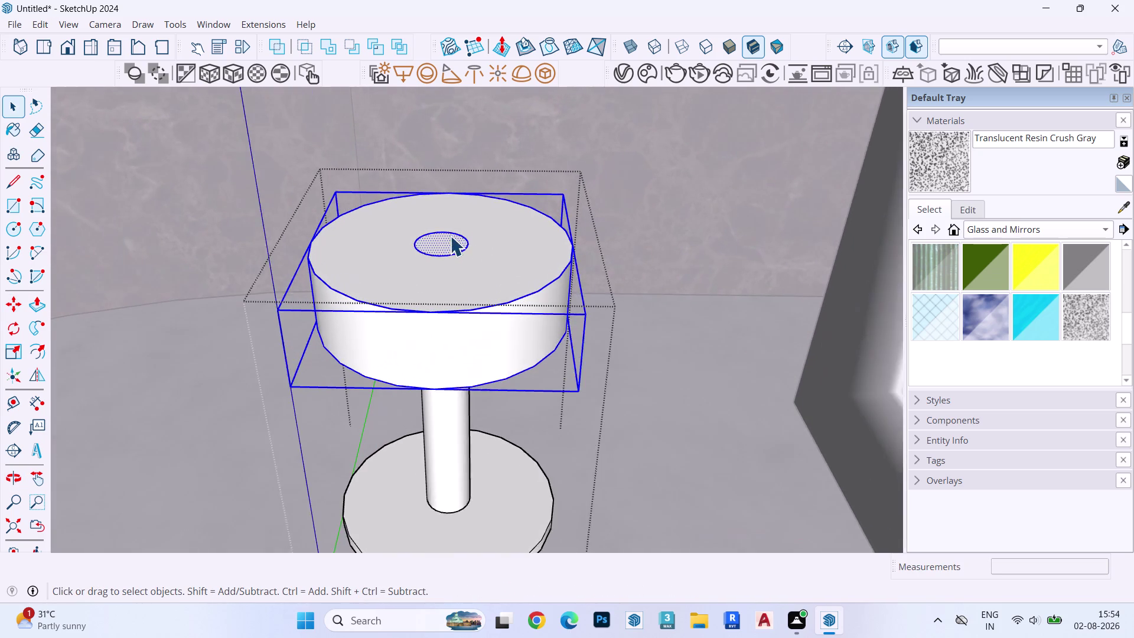
click(448, 258)
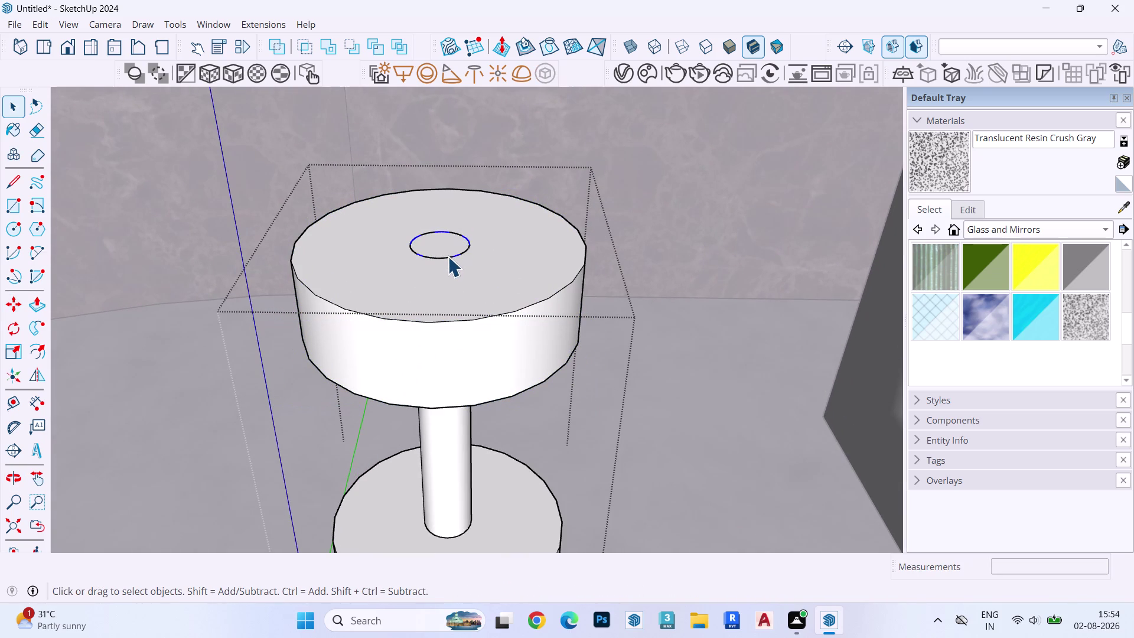
key(Delete)
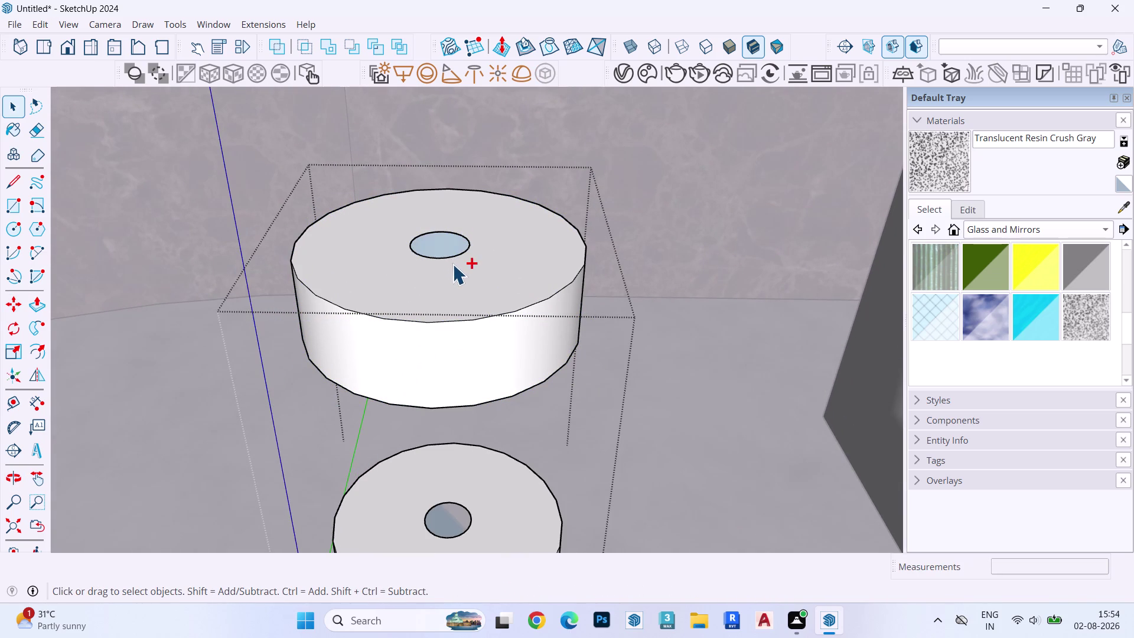
key(ctrl+z)
key(Escape)
Exit the group and delete the whole pedestal stand from beside the bed.
middle_drag(465, 272, 480, 160)
scroll(down, 3)
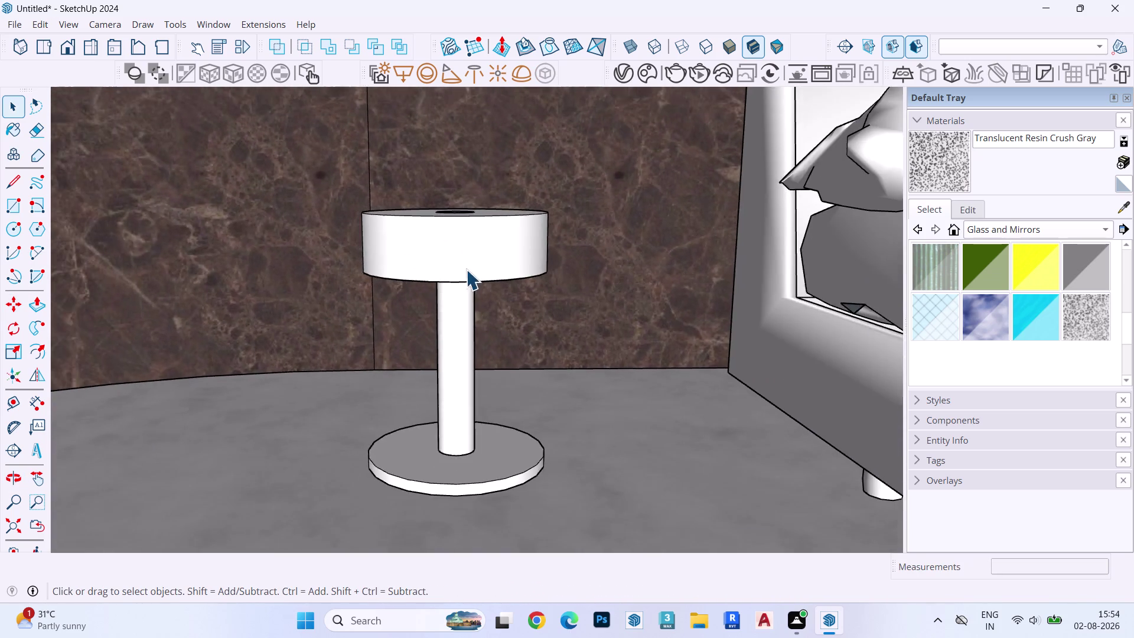
scroll(down, 3)
middle_drag(463, 292, 462, 329)
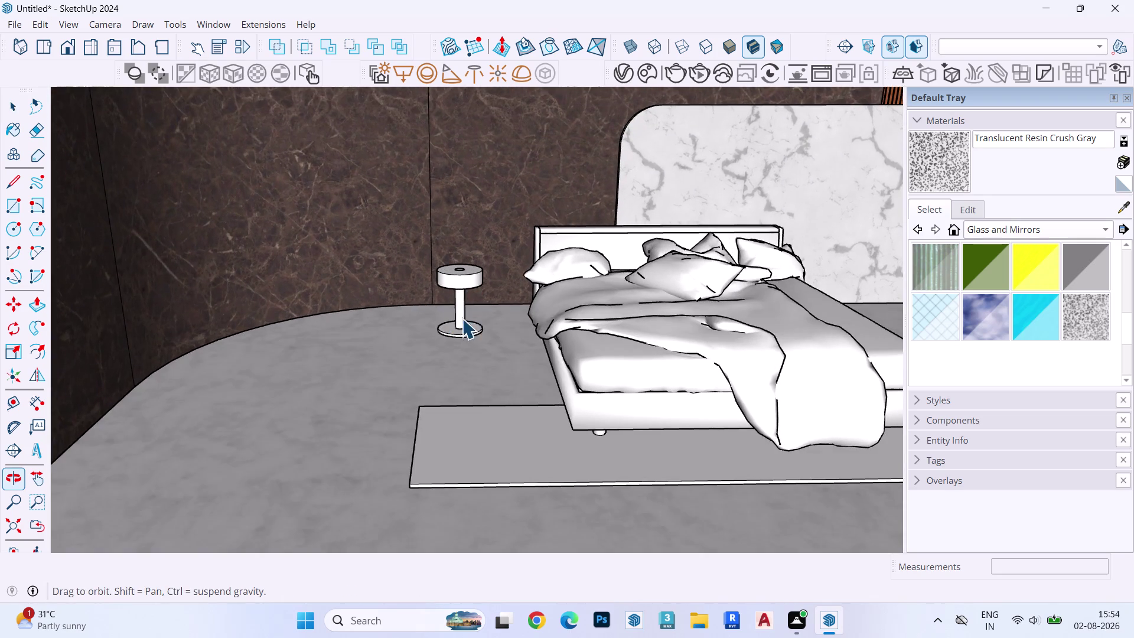
scroll(up, 3)
double_click(466, 273)
key(Escape)
key(Escape)
key(Escape)
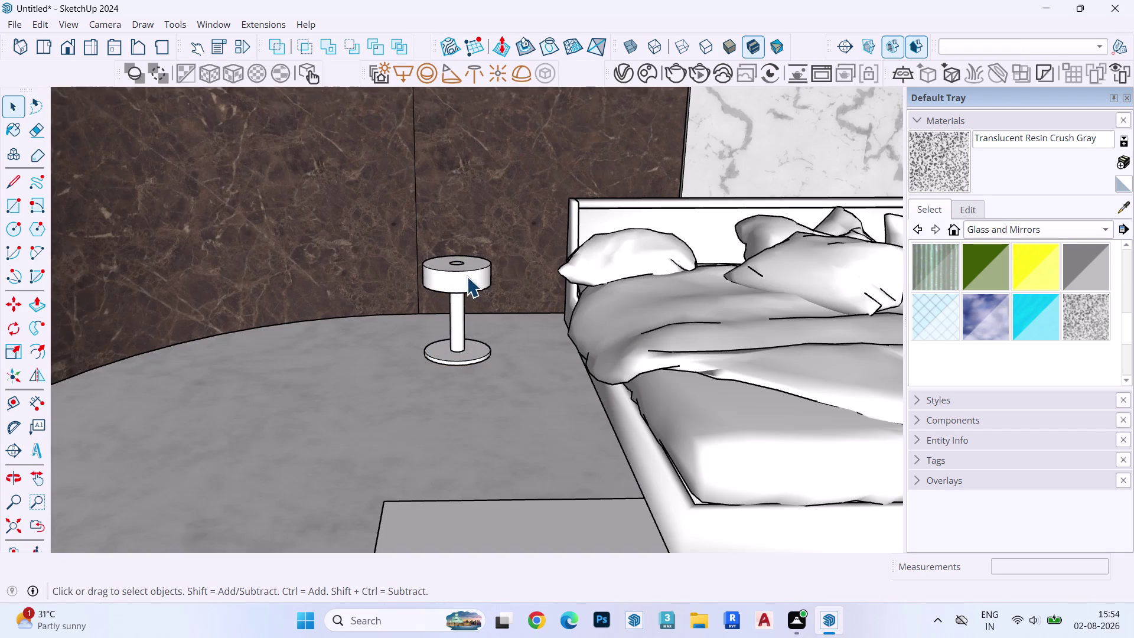
key(Escape)
click(465, 280)
key(Escape)
key(Delete)
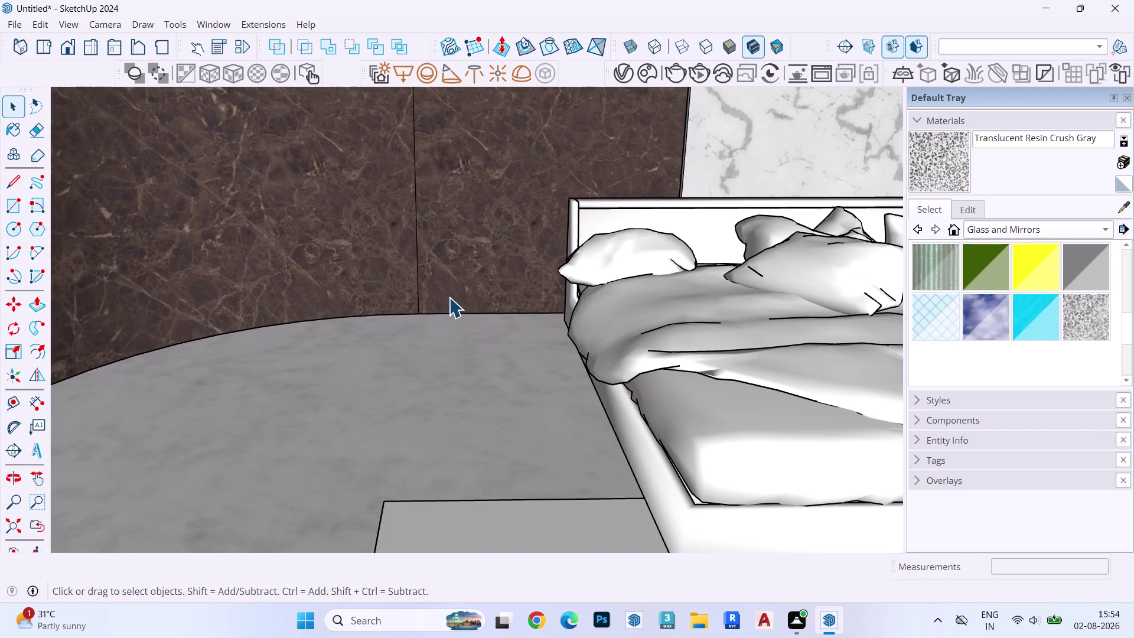
key(e)
key(space)
Draw a rectangle on the floor to the left of the bed.
key(r)
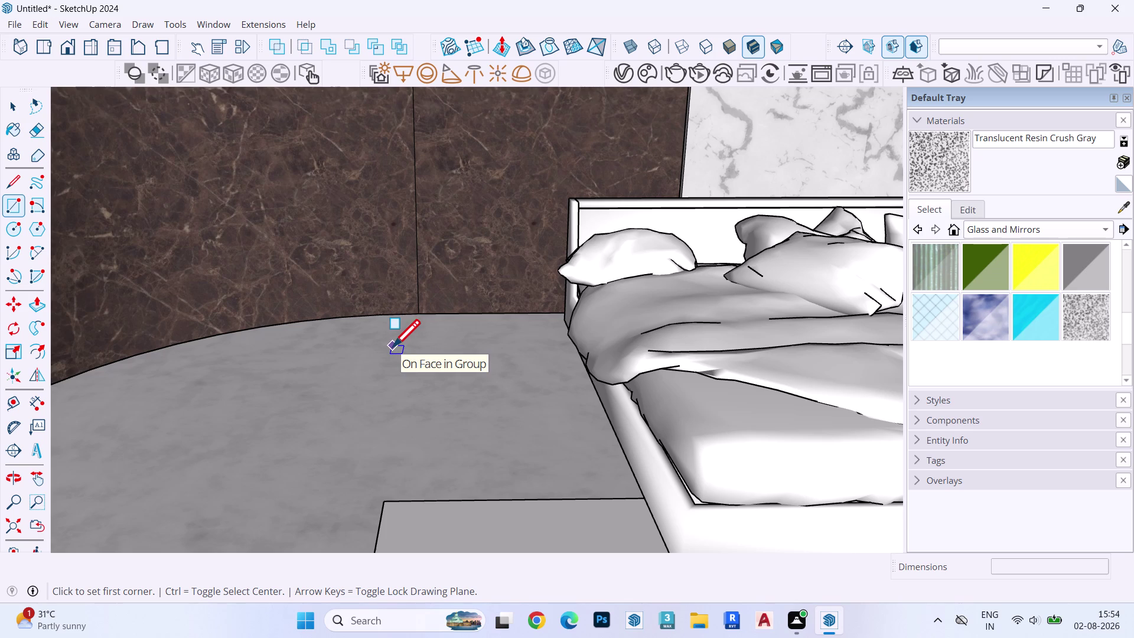
click(393, 346)
click(508, 371)
key(space)
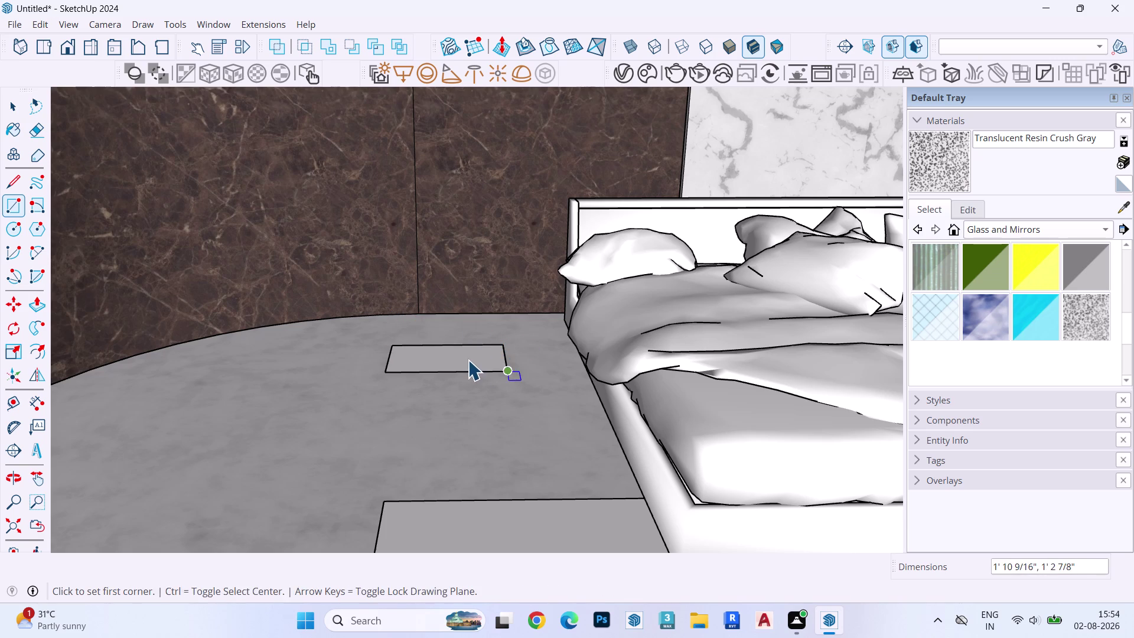
click(468, 359)
double_click(467, 359)
Push/Pull the rectangle up into a box and group it as one object.
key(p)
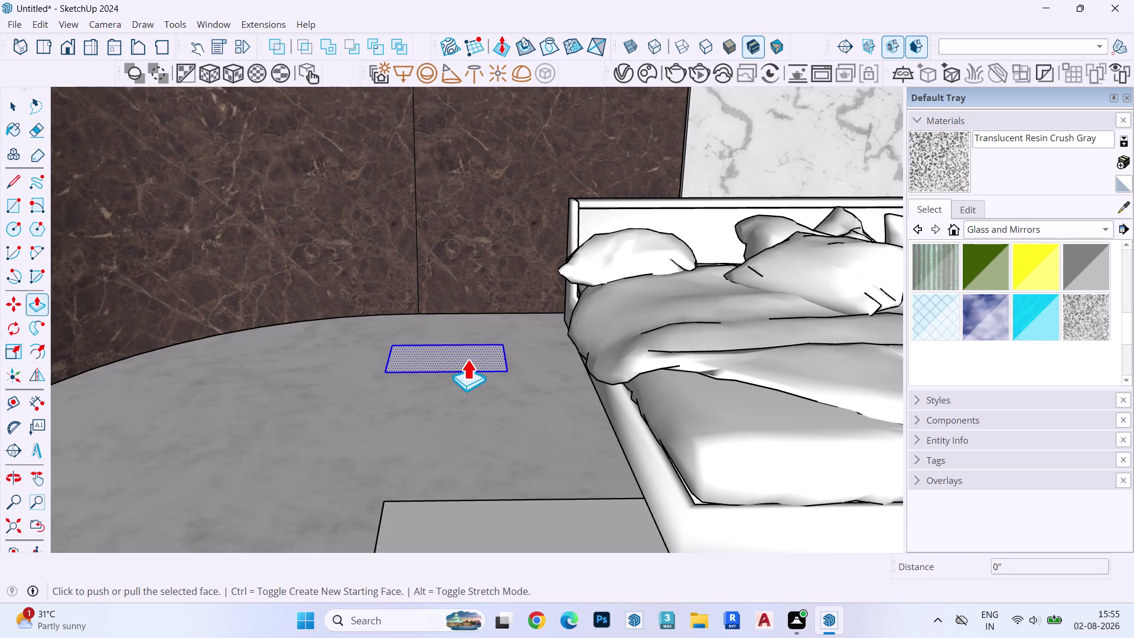
click(467, 359)
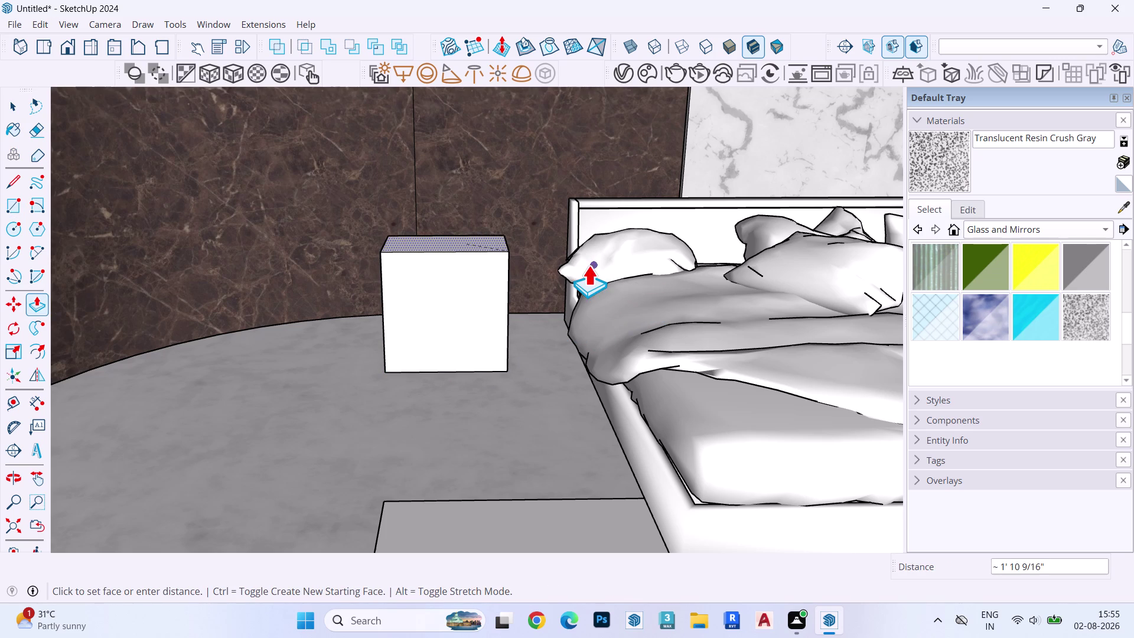
click(713, 423)
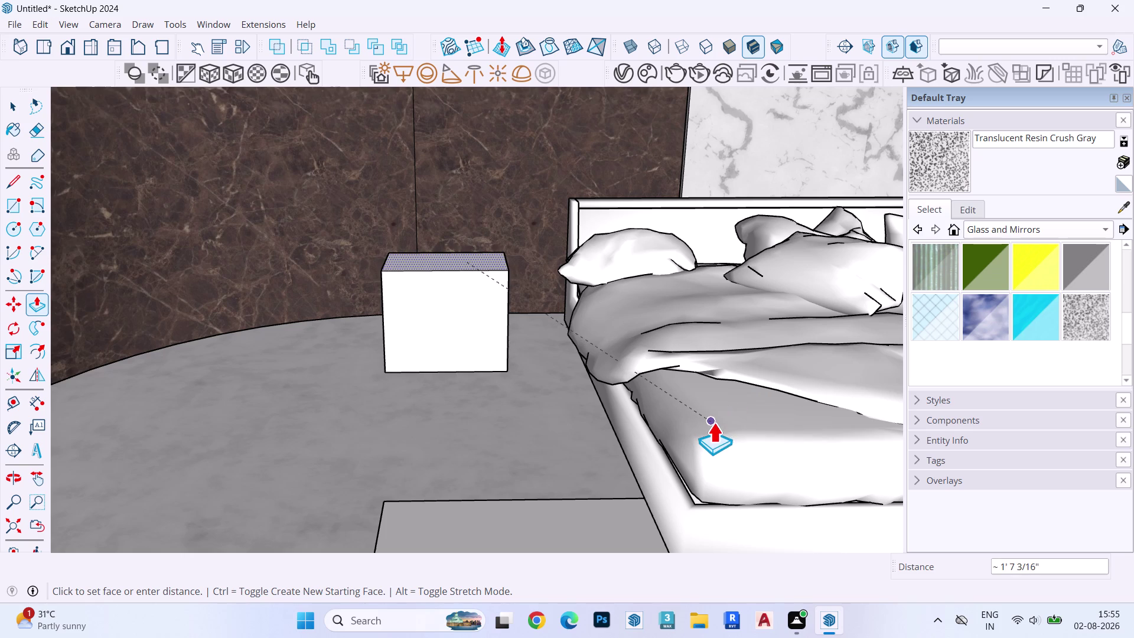
key(space)
triple_click(443, 309)
double_click(444, 309)
drag(443, 309, 450, 311)
key(n)
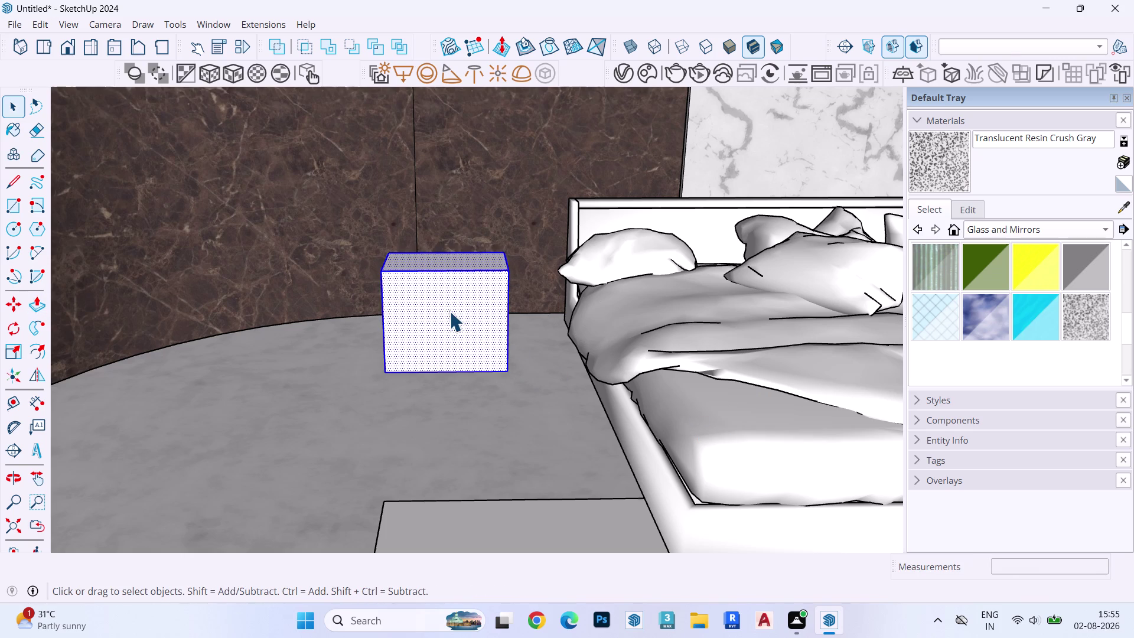
double_click(450, 308)
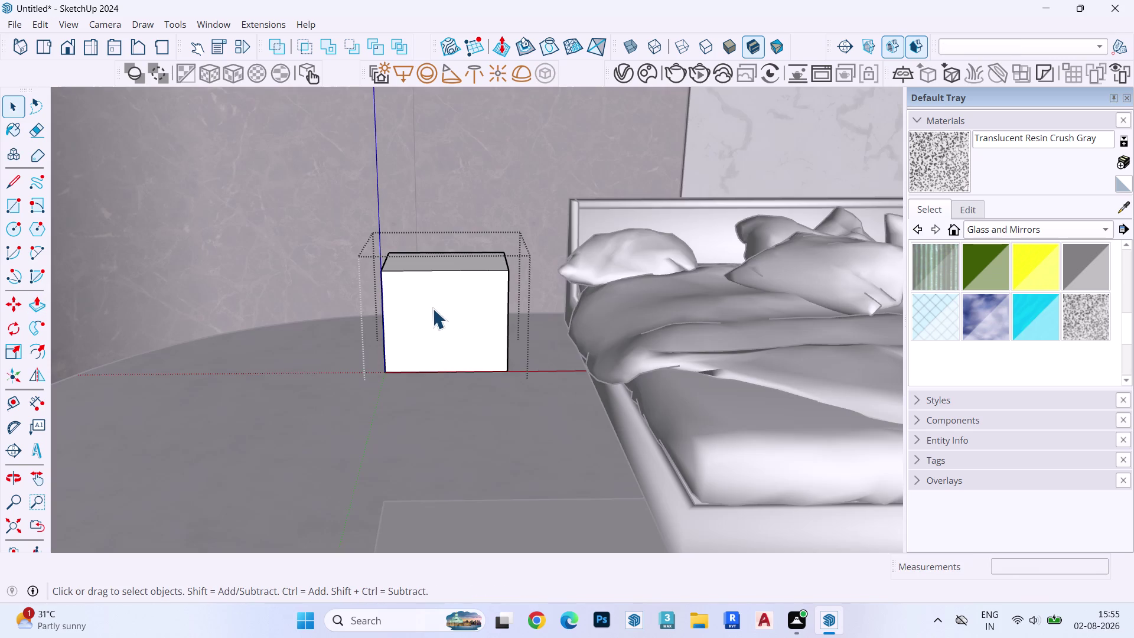
Draw two joined 2 Point Arcs across the nightstand front, edge to edge, forming an S-wave.
key(a)
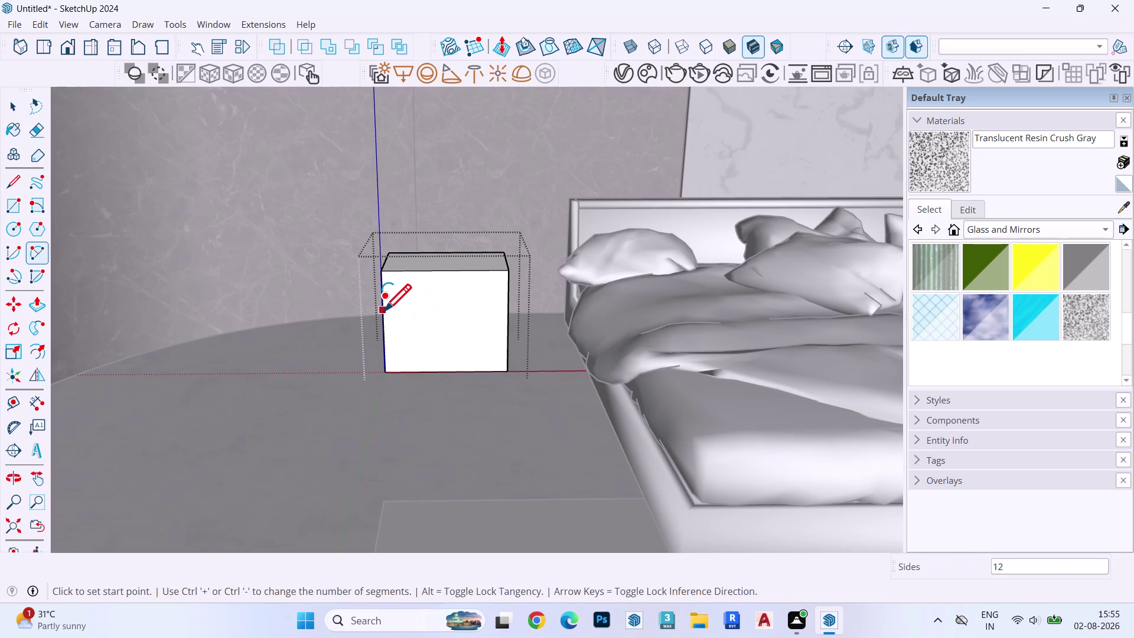
click(384, 310)
click(427, 309)
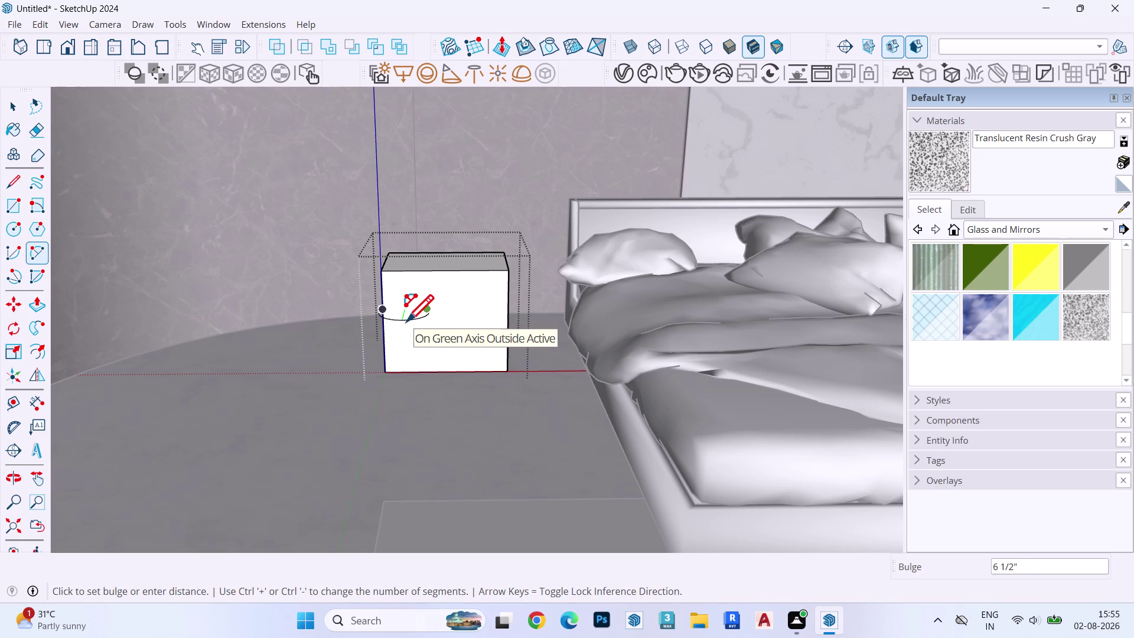
scroll(up, 3)
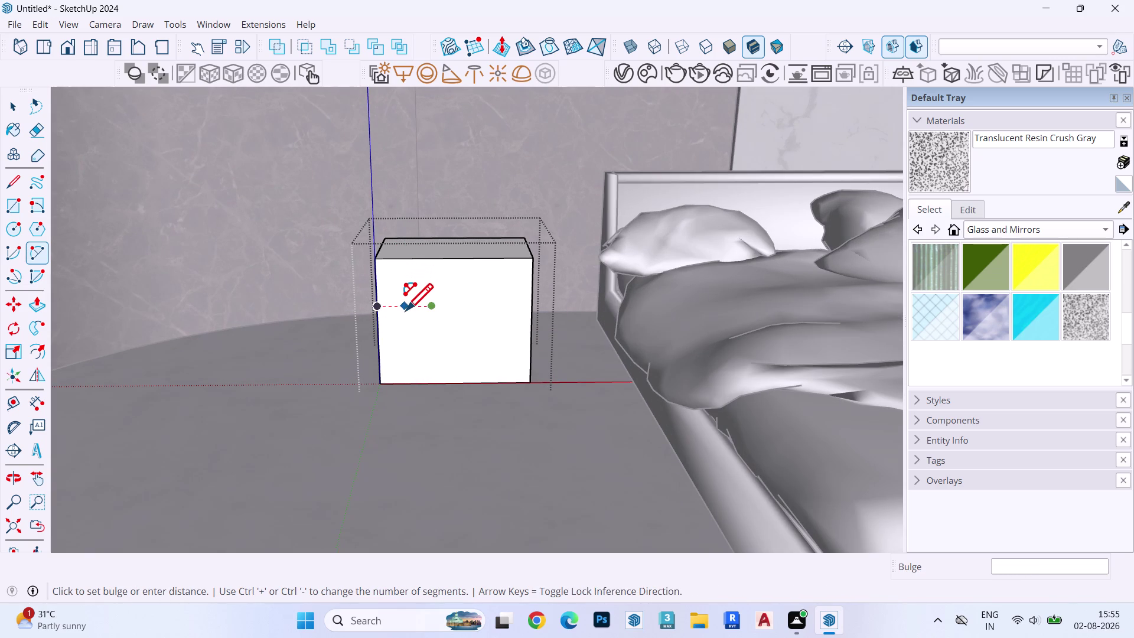
key(Up)
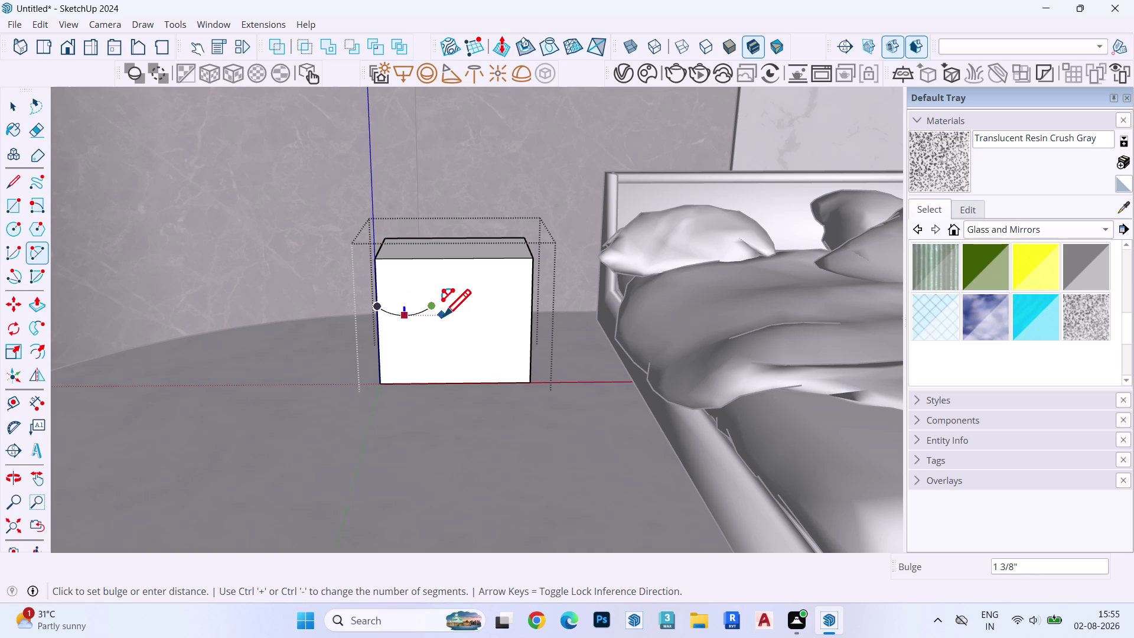
click(451, 316)
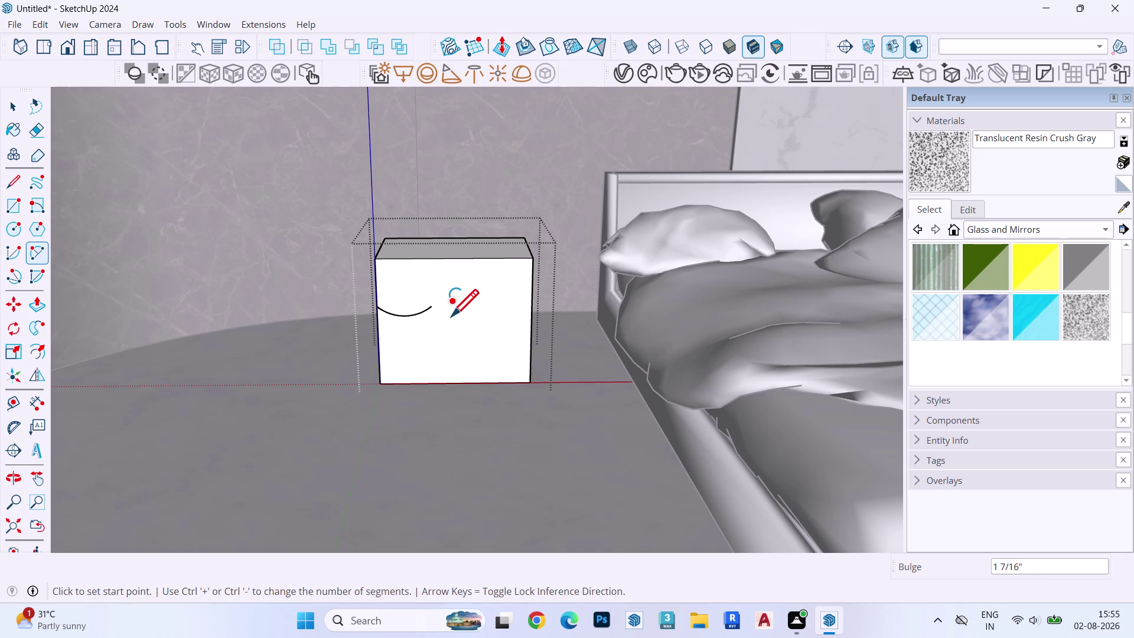
click(431, 308)
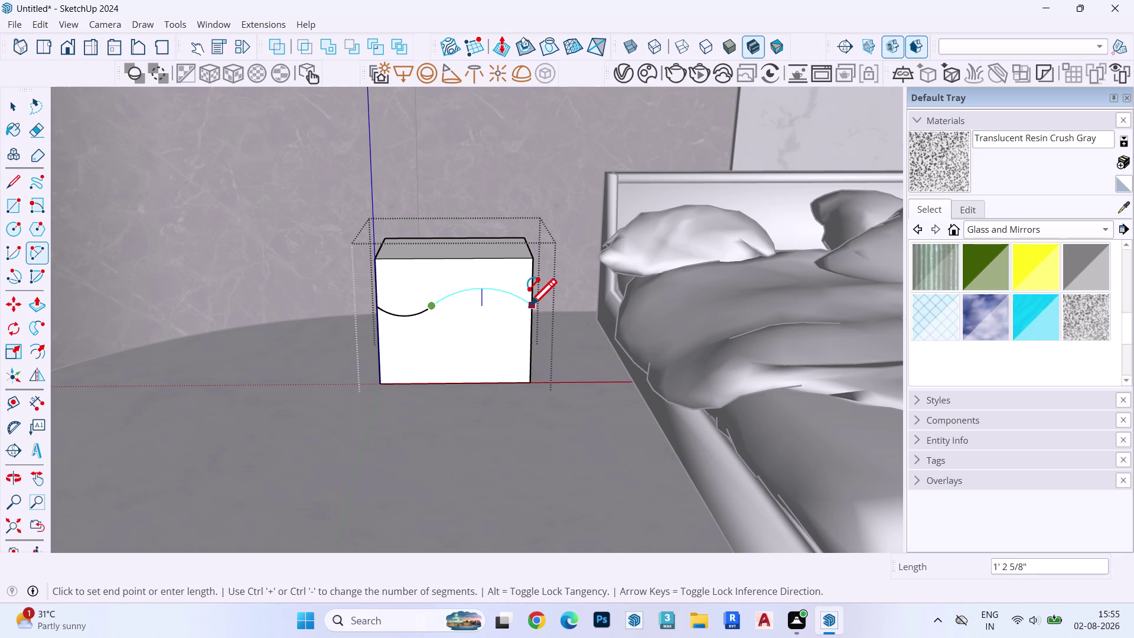
click(529, 305)
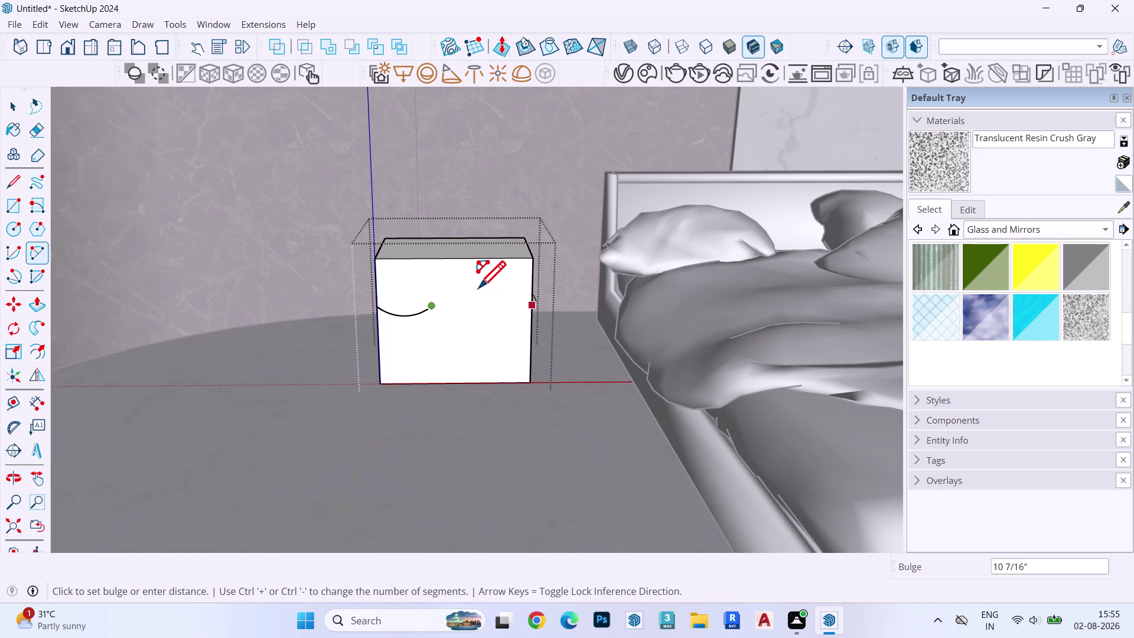
click(465, 289)
key(space)
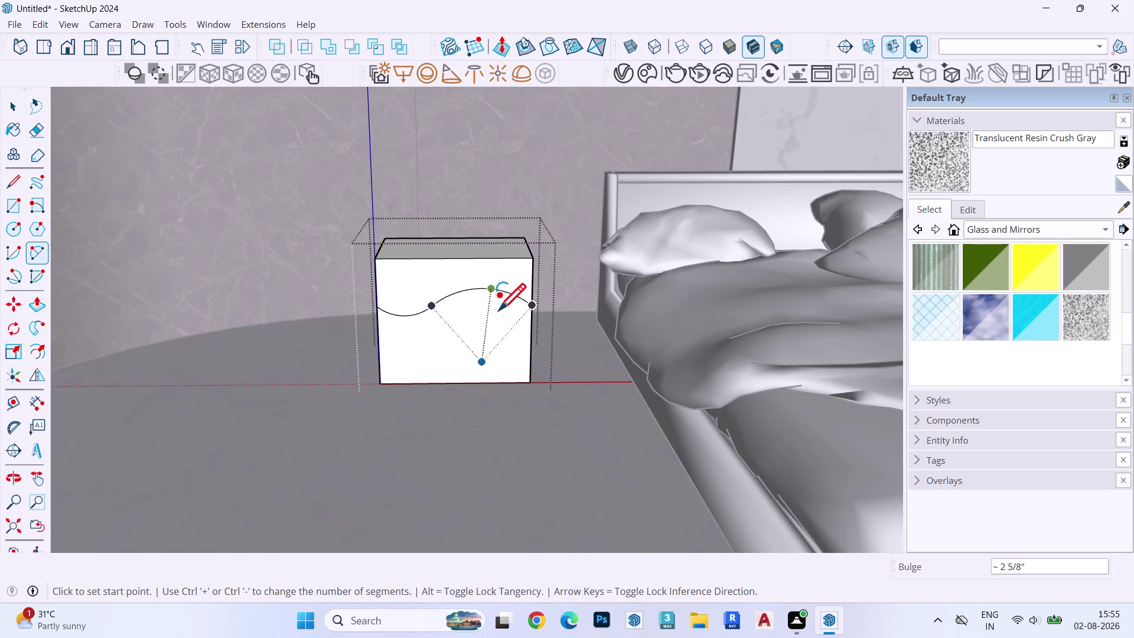
click(450, 322)
Check the upper and lower front faces, then select all segments of the wave curve.
double_click(451, 307)
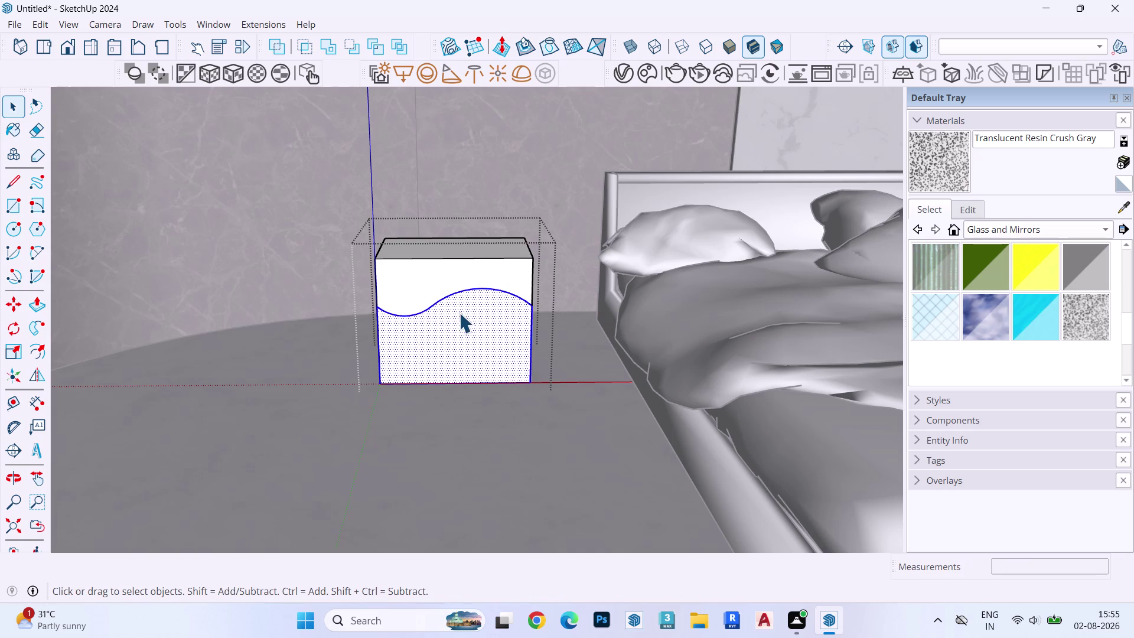
click(429, 305)
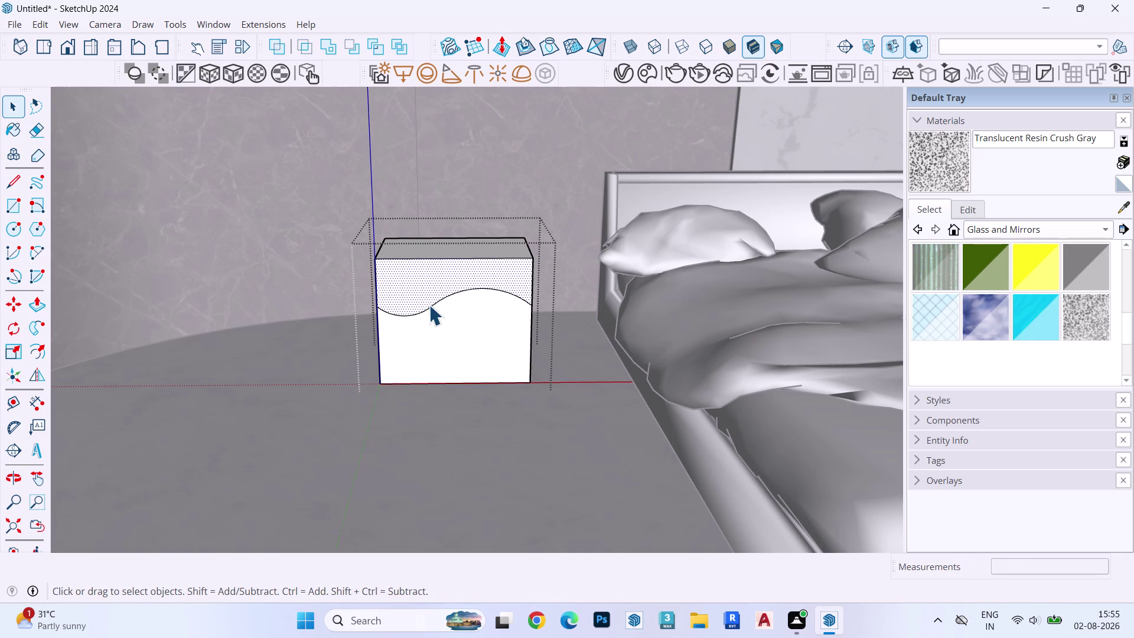
click(427, 305)
click(426, 310)
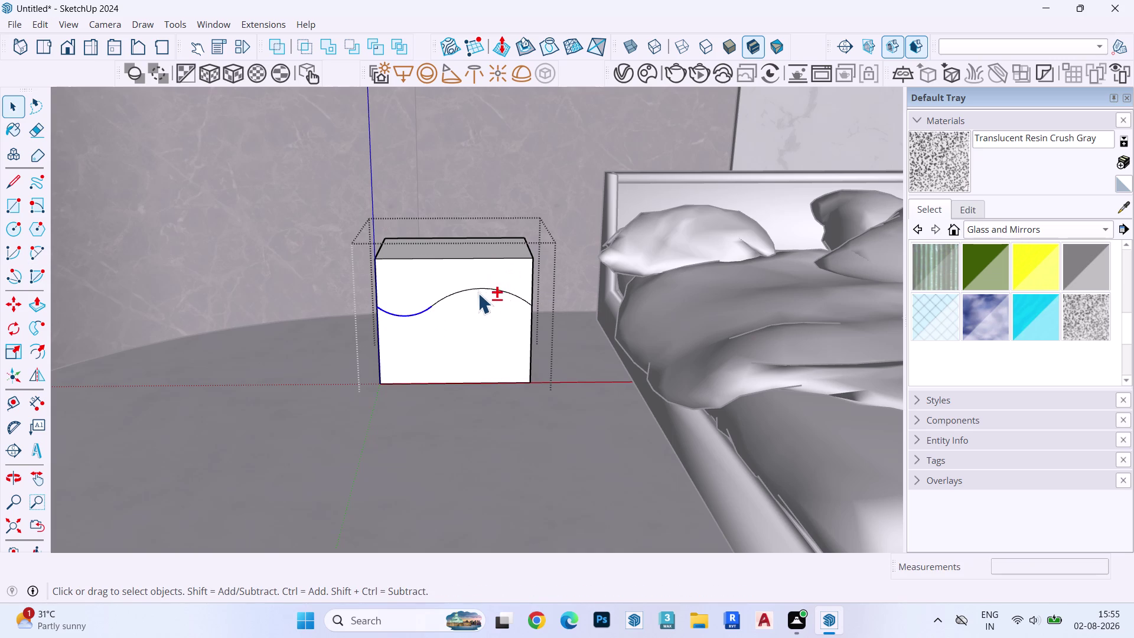
click(477, 287)
click(480, 288)
click(477, 276)
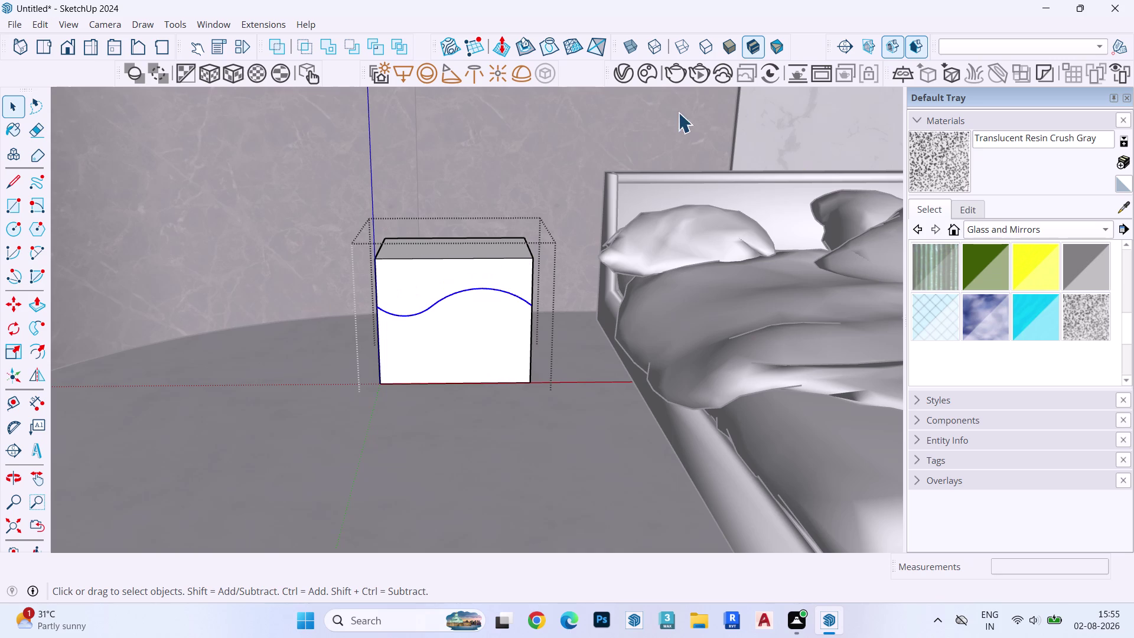
click(35, 374)
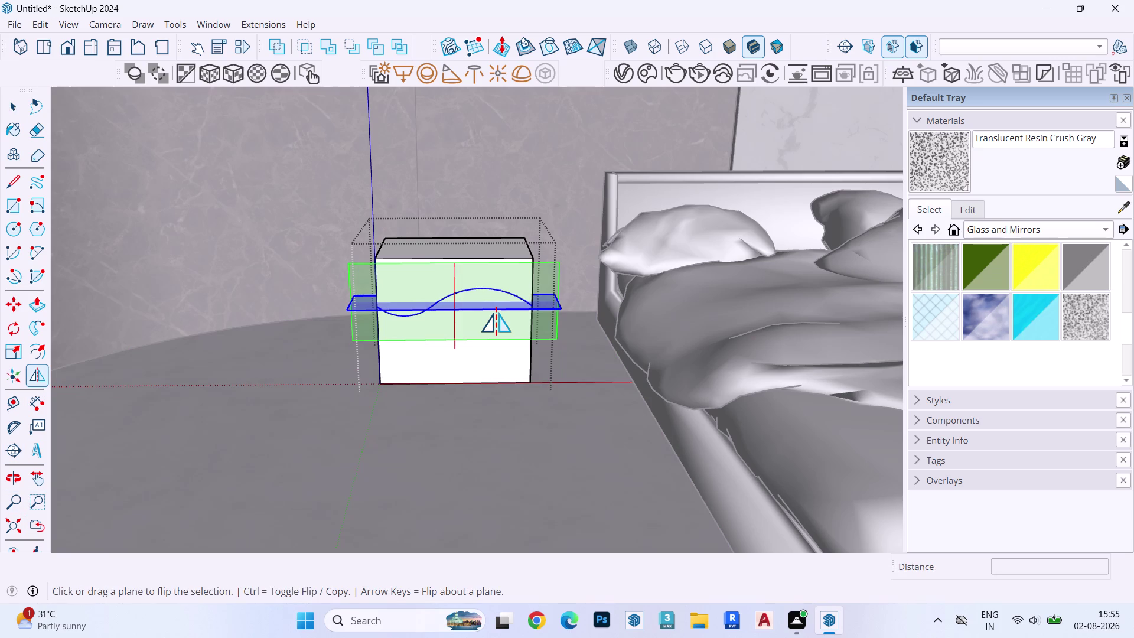
Flip a copy of the wave curve across a horizontal plane to sit below the original.
drag(497, 313, 497, 335)
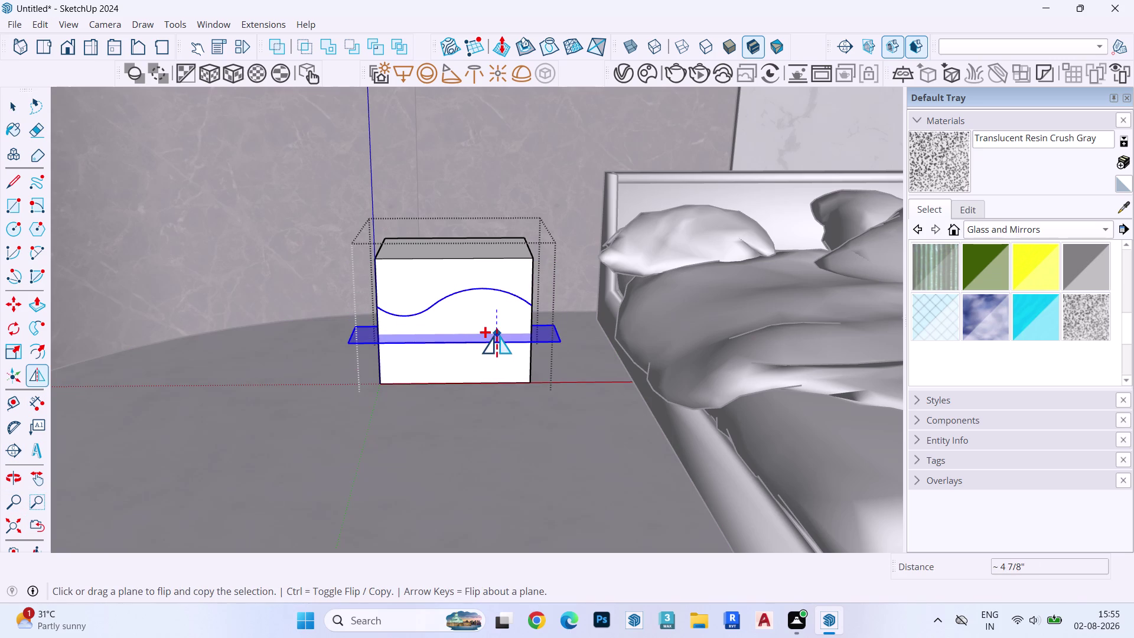
drag(497, 334, 503, 323)
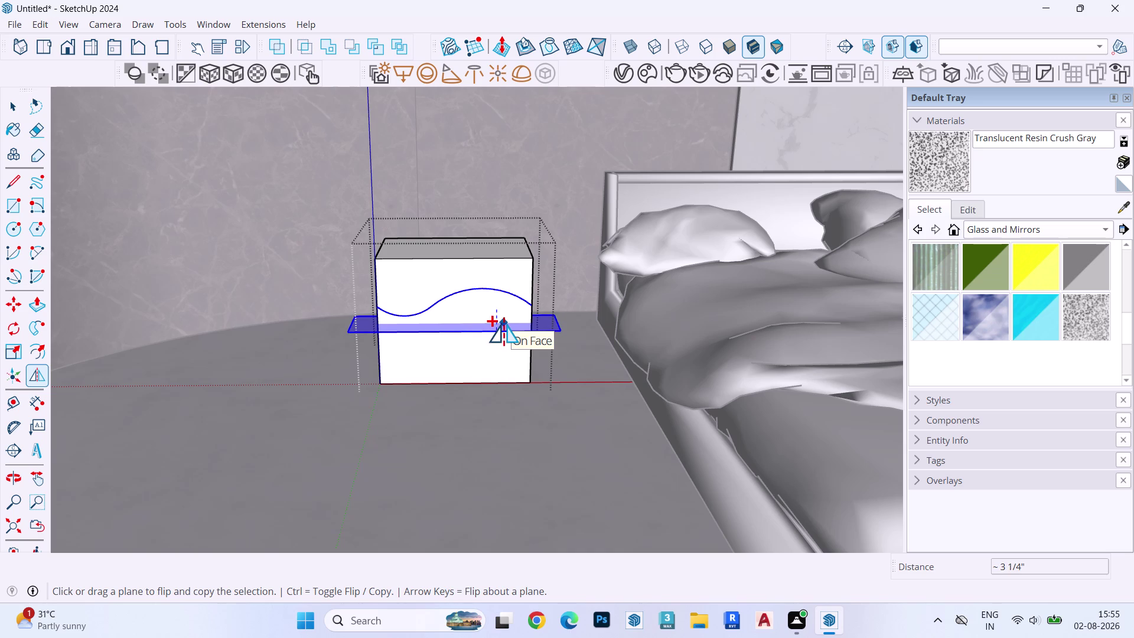
drag(504, 323, 503, 323)
key(space)
Re-enter the nightstand group and push/pull the band between the two waves.
key(Escape)
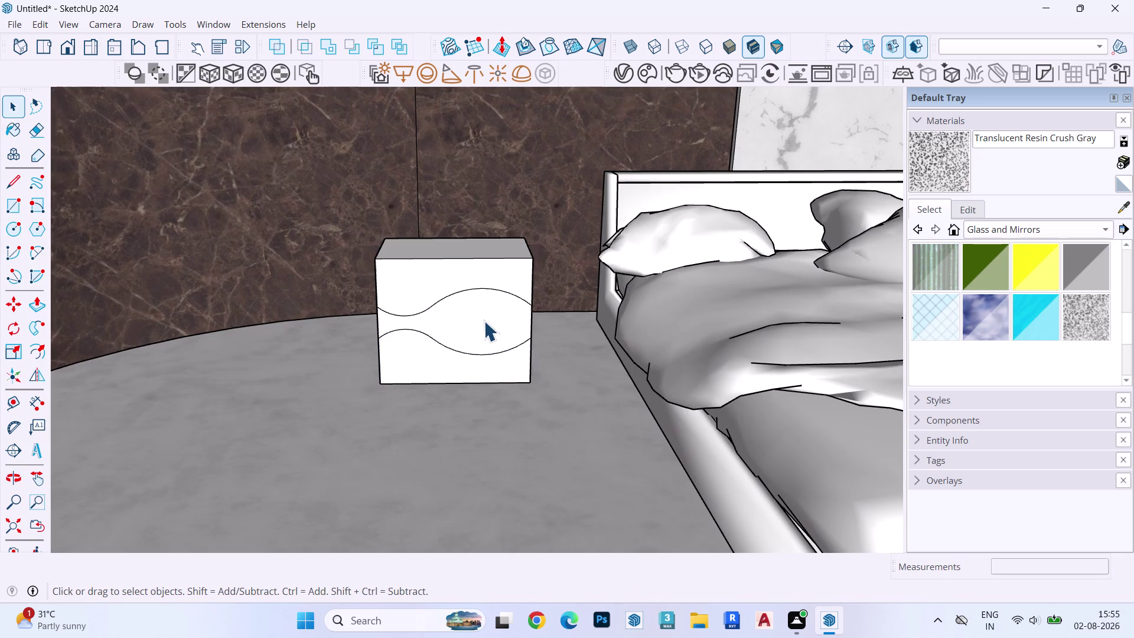
click(489, 320)
middle_drag(494, 319, 383, 323)
double_click(420, 324)
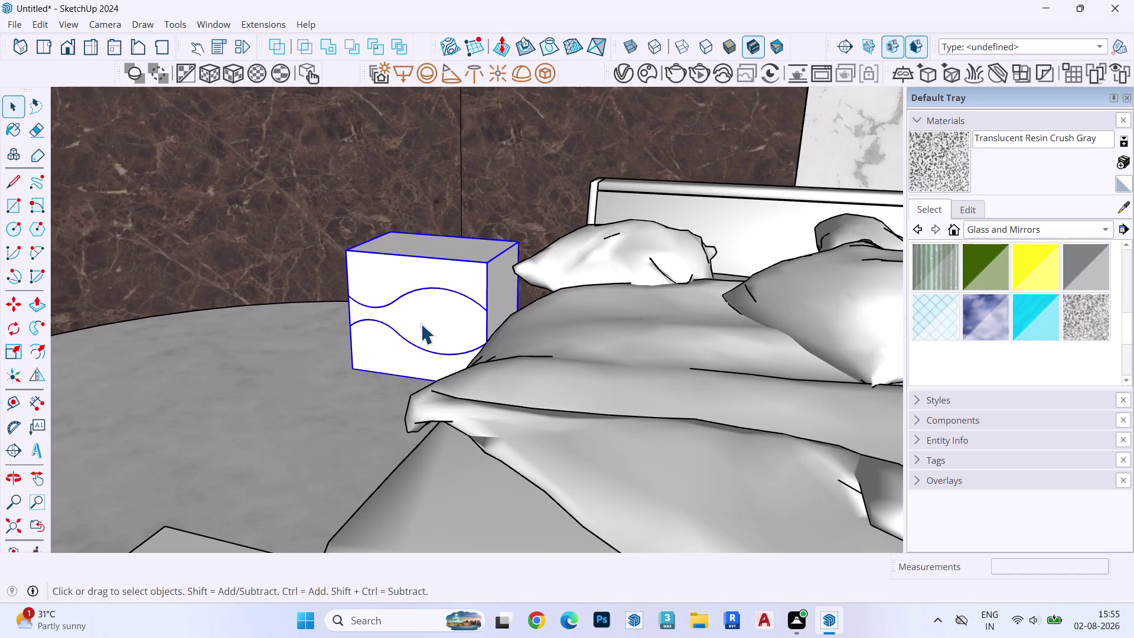
click(429, 318)
key(p)
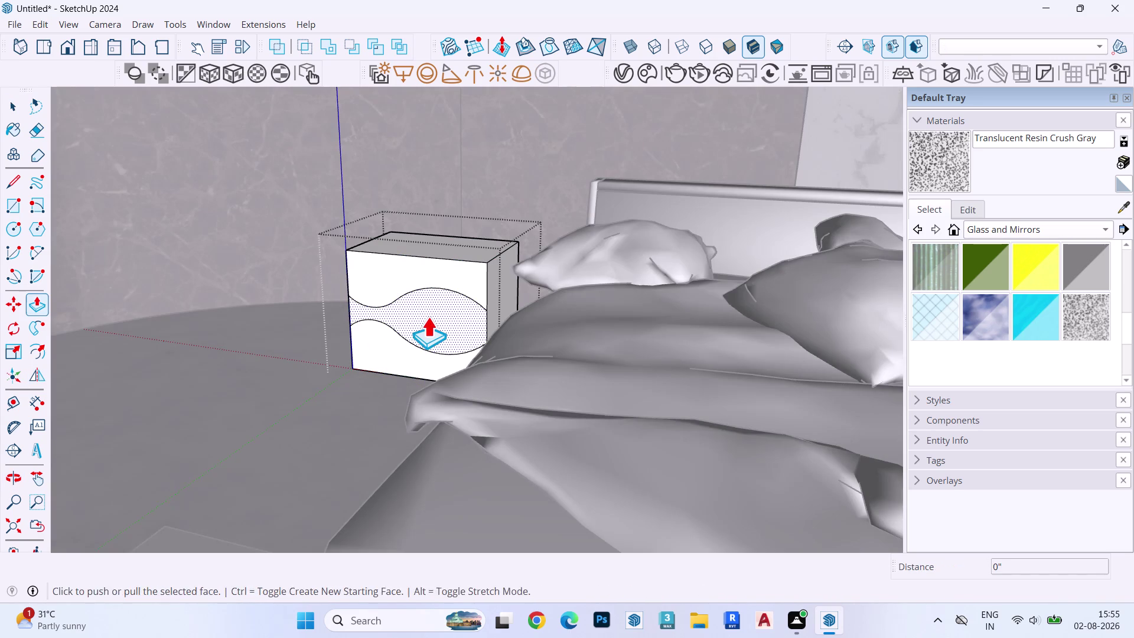
click(427, 316)
click(427, 313)
key(space)
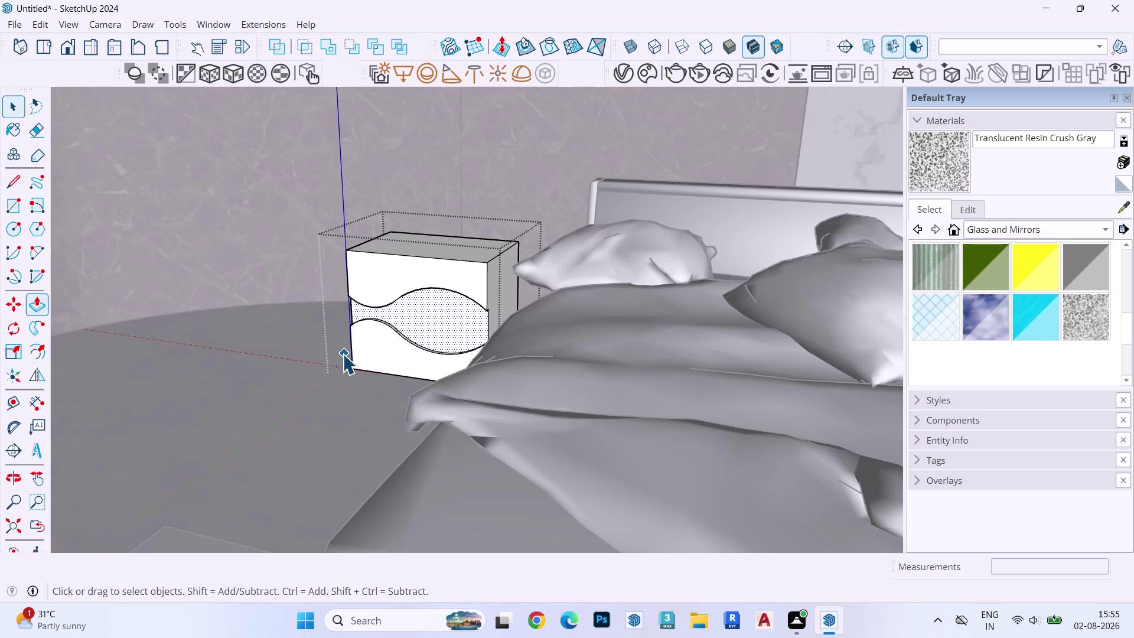
Exit the nightstand group and orbit back to a front view.
key(Escape)
key(Escape)
key(space)
key(Escape)
key(space)
middle_drag(342, 354, 485, 321)
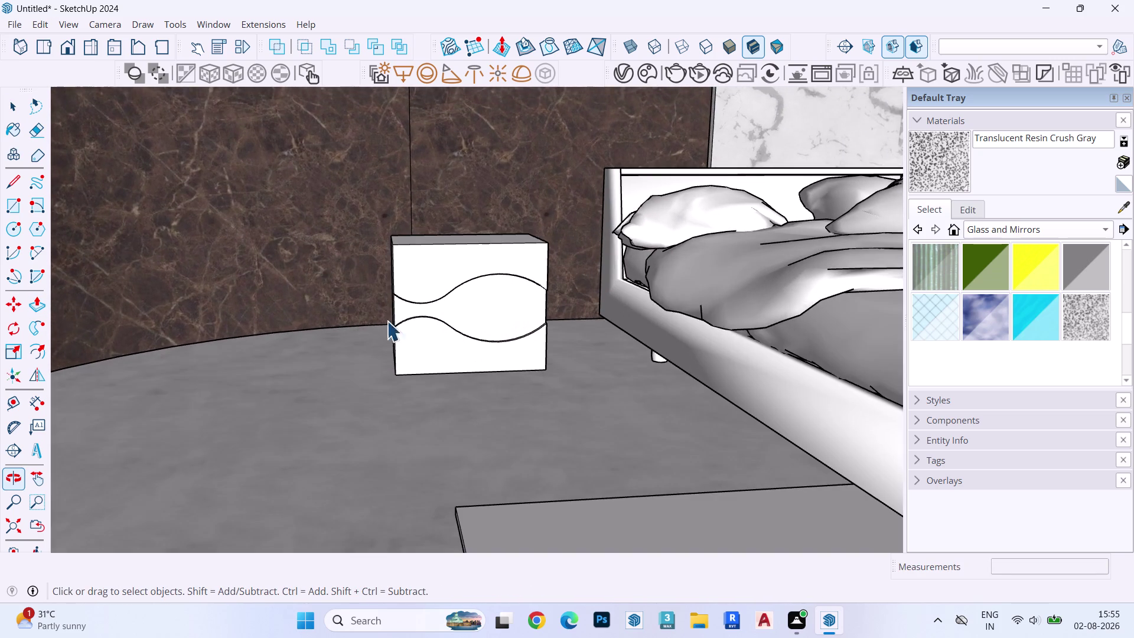
scroll(down, 3)
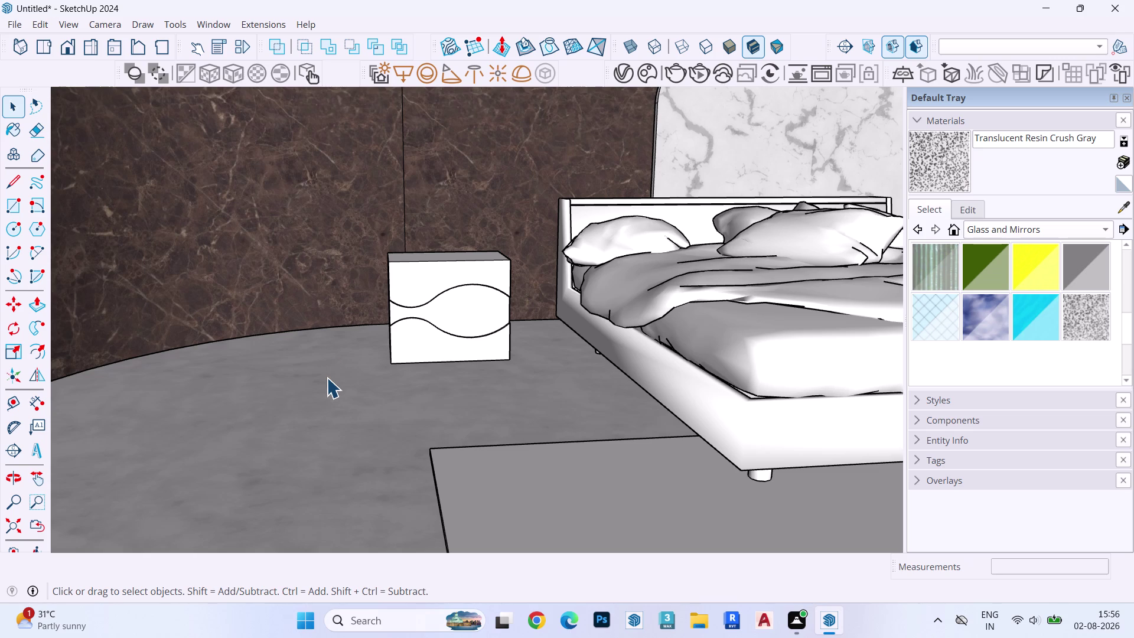
Start copy-moving the nightstand from its bottom corner, locked along the red axis.
scroll(down, 3)
click(391, 346)
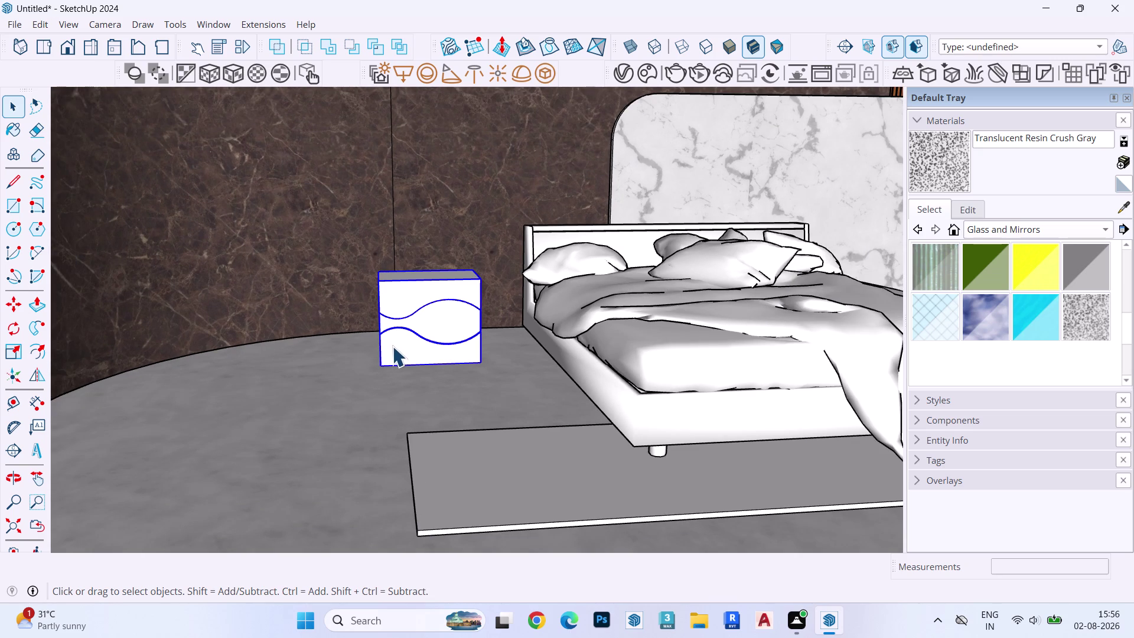
key(m)
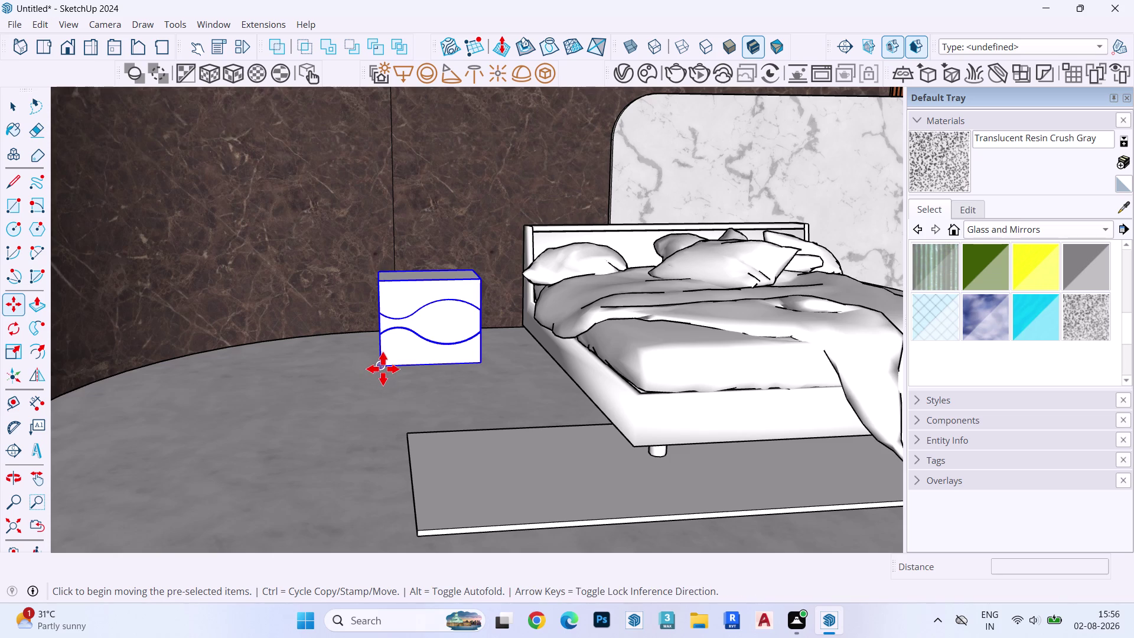
click(382, 369)
scroll(down, 3)
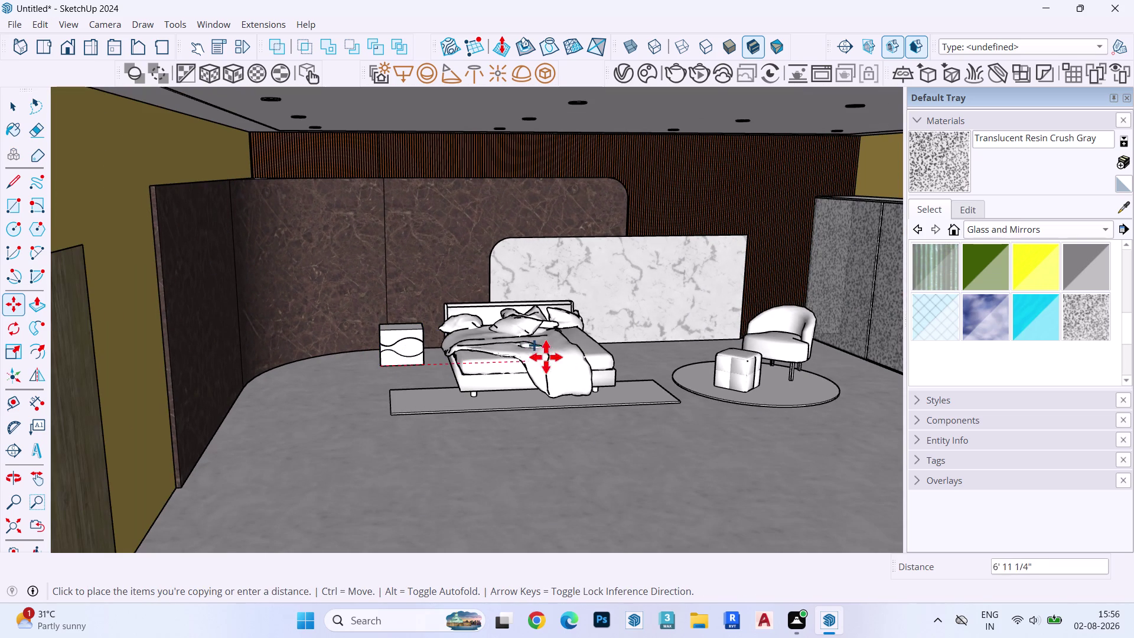
scroll(up, 3)
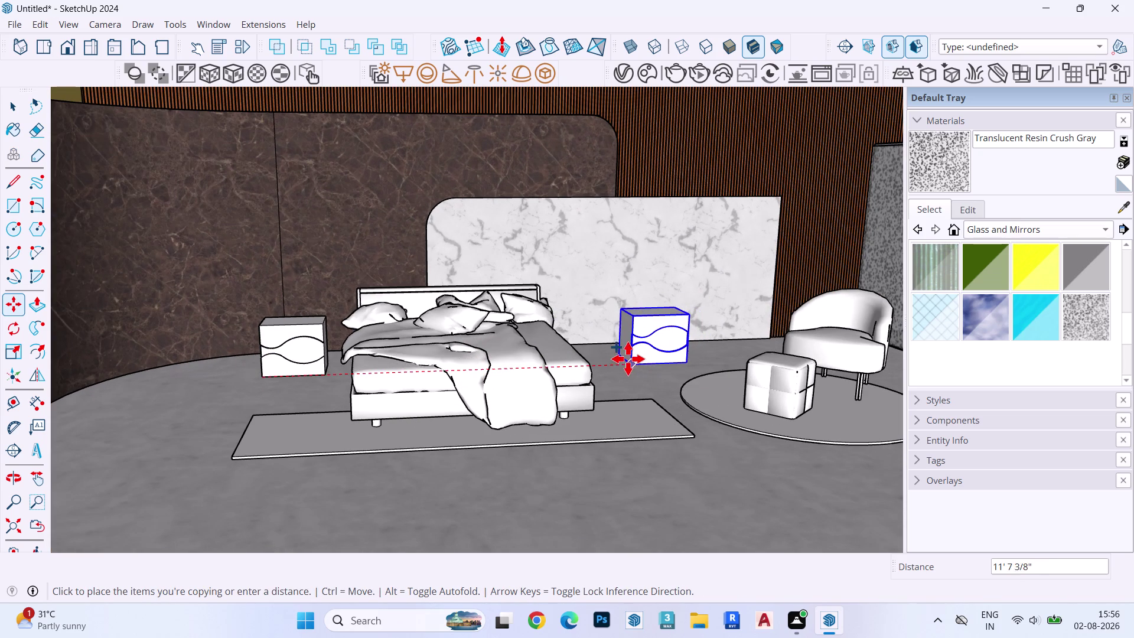
key(Right)
Place the nightstand copy beside the bed's other side.
middle_drag(628, 358, 537, 375)
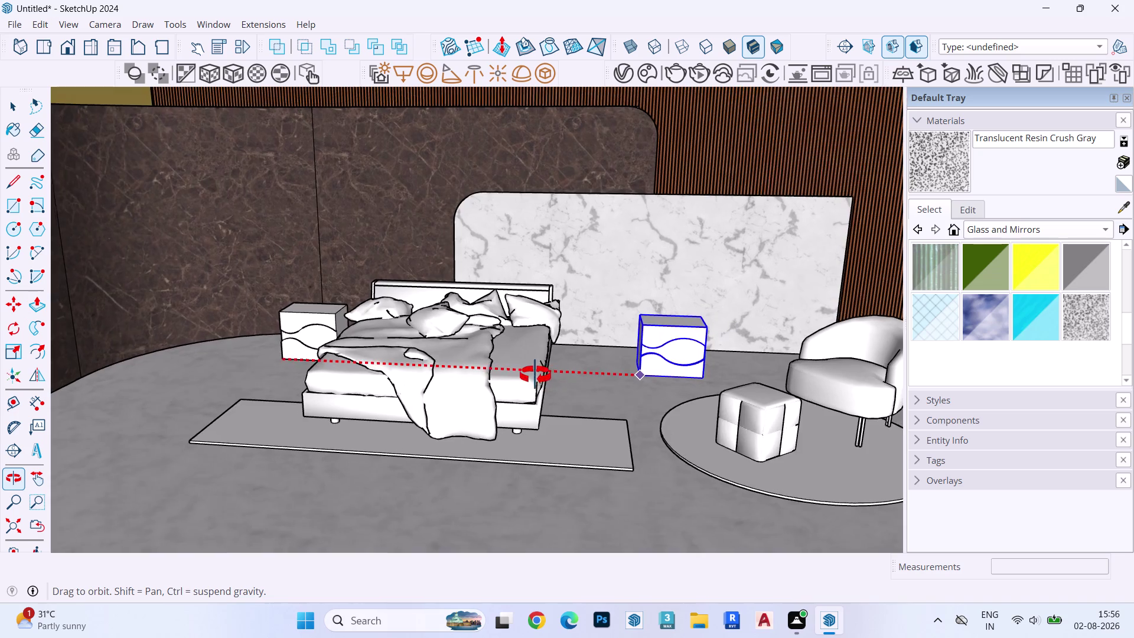
middle_drag(537, 375, 516, 371)
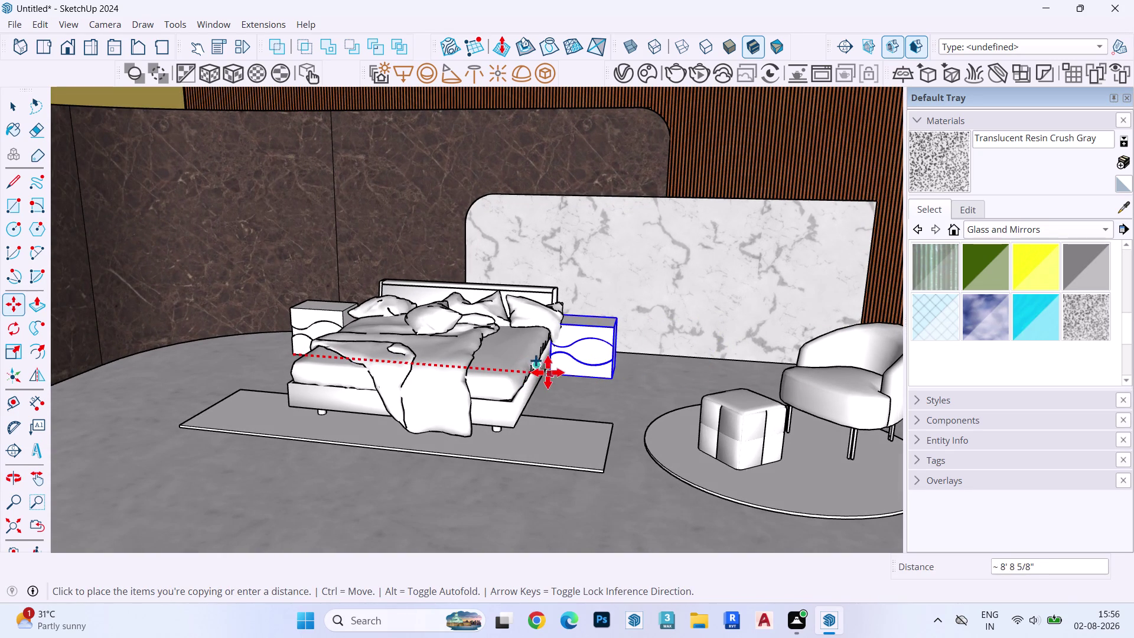
click(566, 376)
key(space)
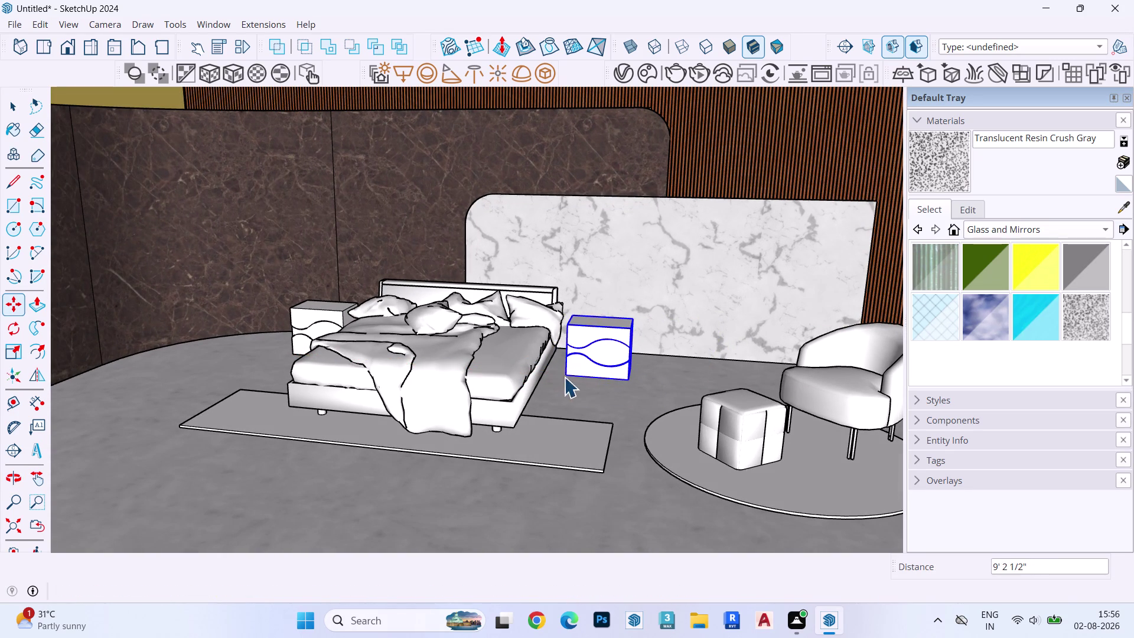
key(Escape)
key(Escape)
key(Escape)
key(Escape)
Orbit and zoom out to frame the whole bedroom.
middle_drag(534, 386, 557, 376)
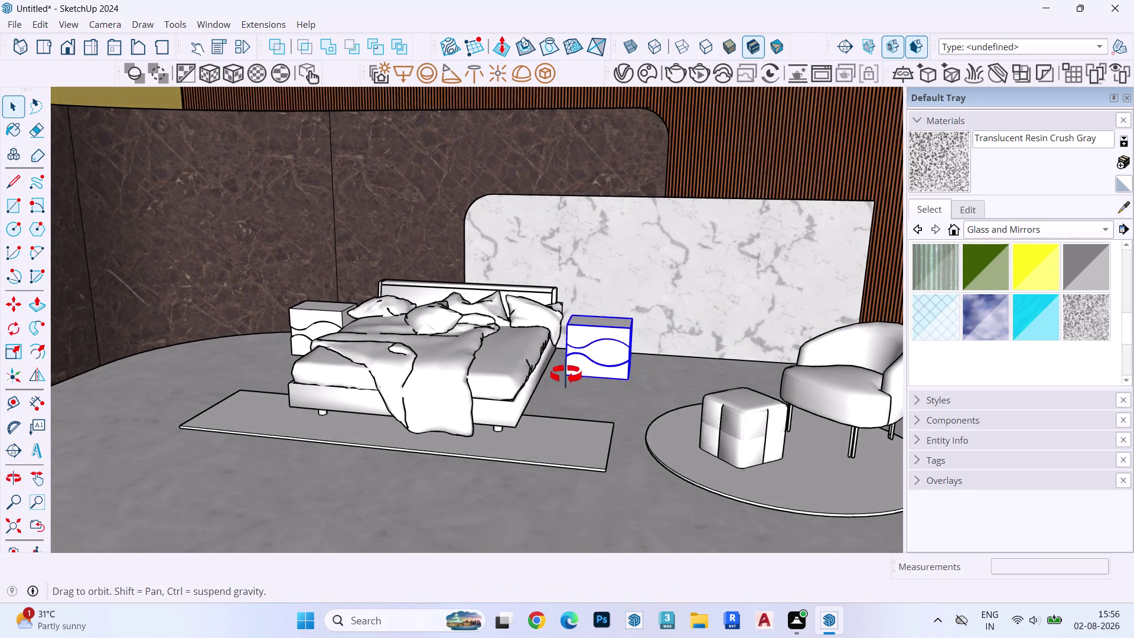
middle_drag(557, 376, 637, 363)
scroll(down, 3)
middle_drag(460, 385, 404, 394)
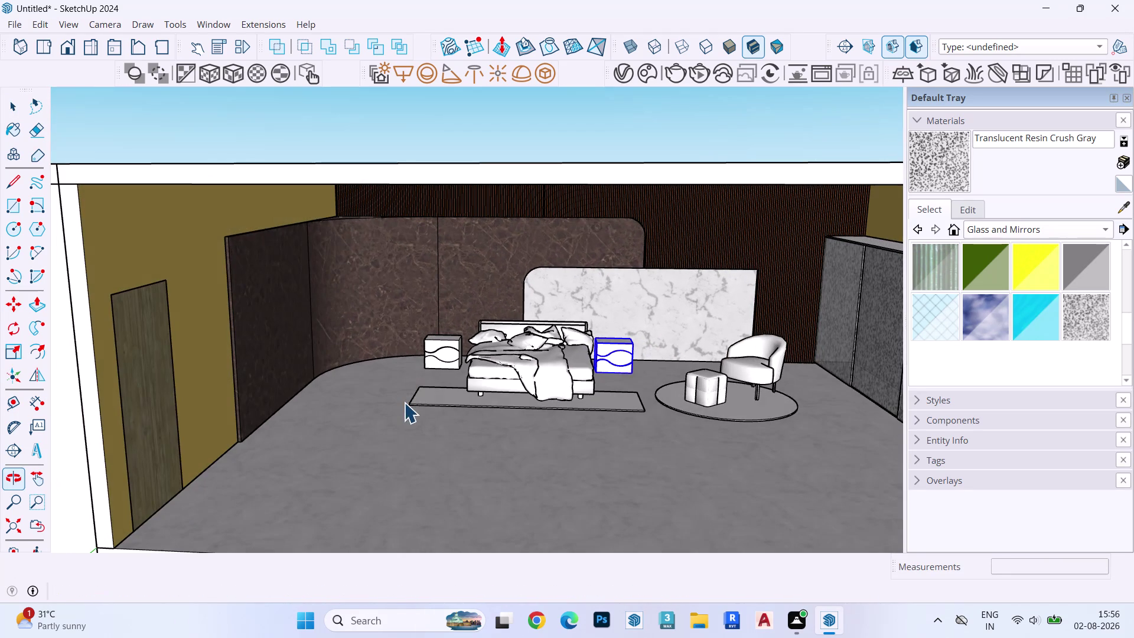